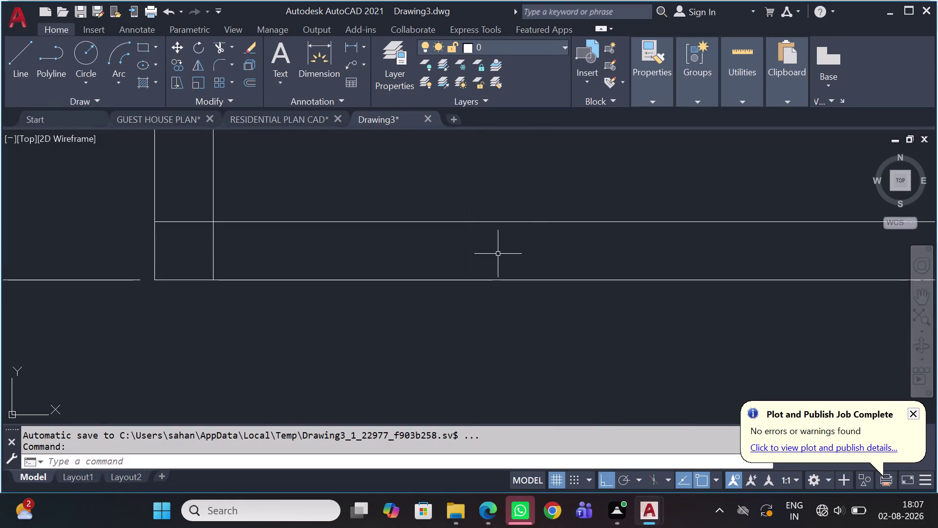
Pan to the door frame corner and try a fillet on the vertical frame line, then cancel it.
scroll(down, 3)
middle_drag(497, 195, 374, 203)
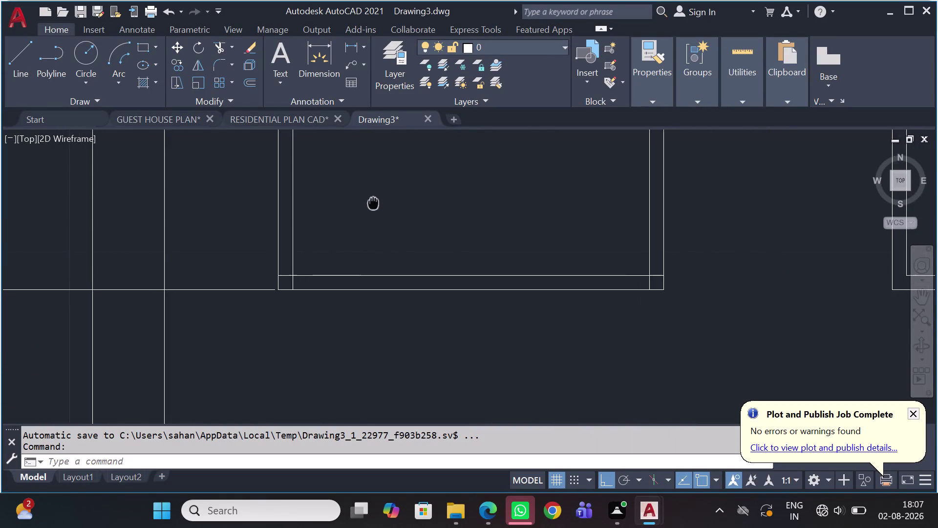
middle_drag(375, 203, 363, 202)
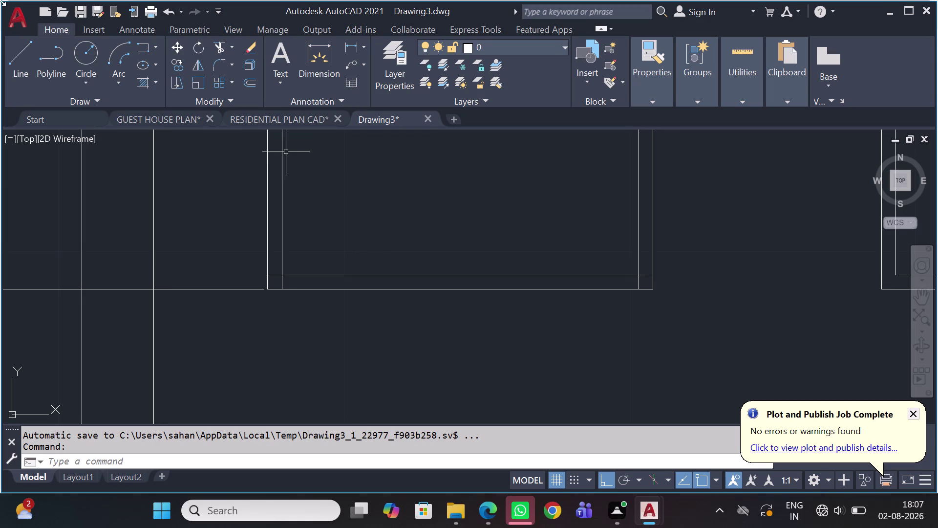
scroll(down, 3)
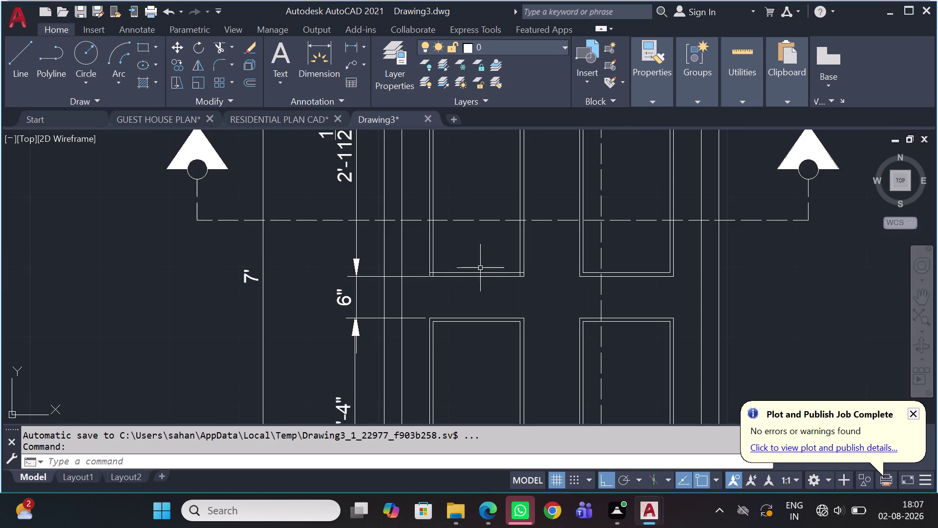
scroll(down, 3)
scroll(up, 3)
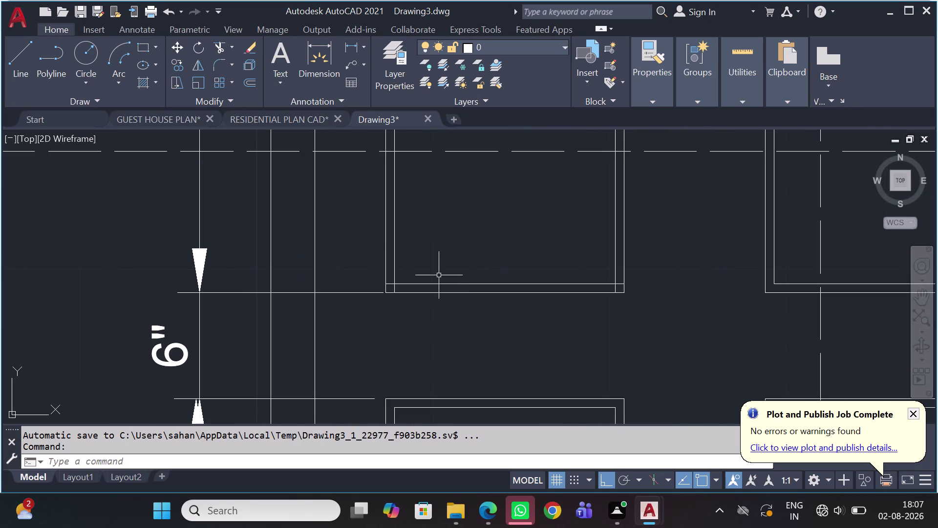
scroll(up, 3)
key(f)
key(space)
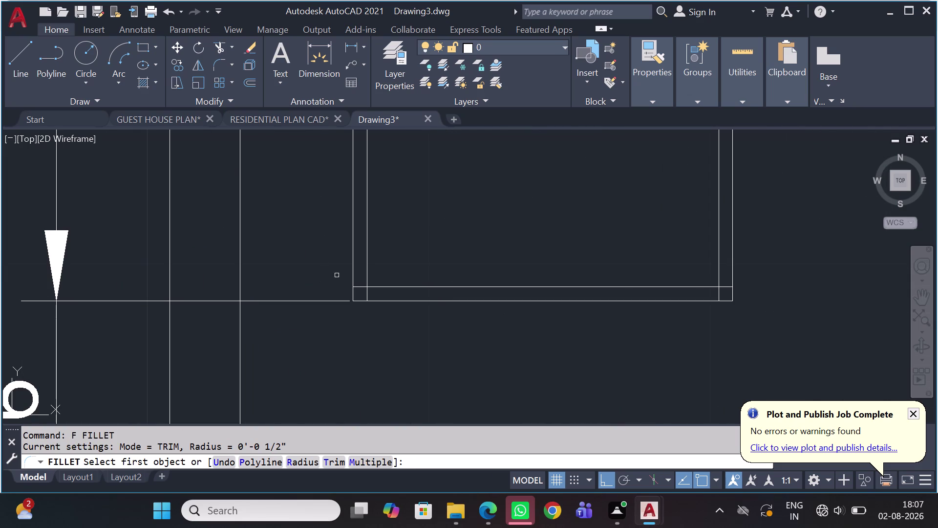
scroll(up, 3)
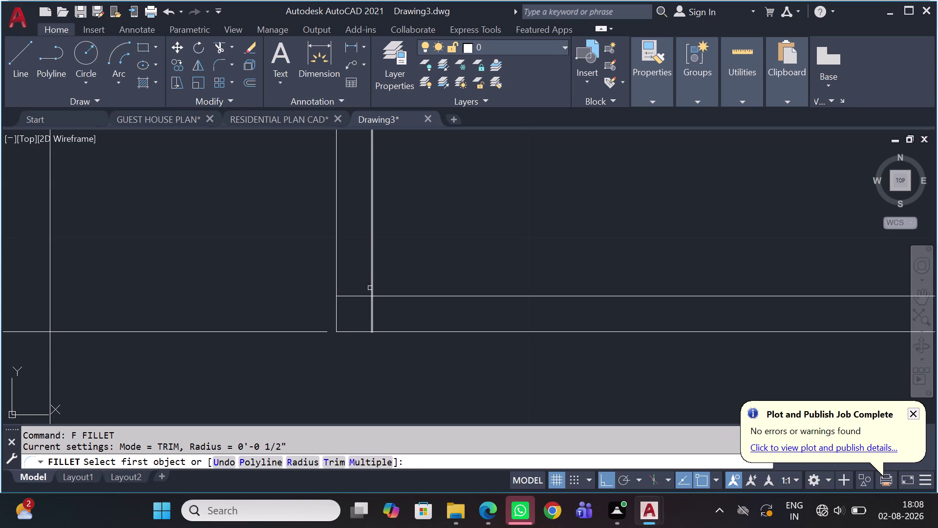
drag(370, 288, 365, 288)
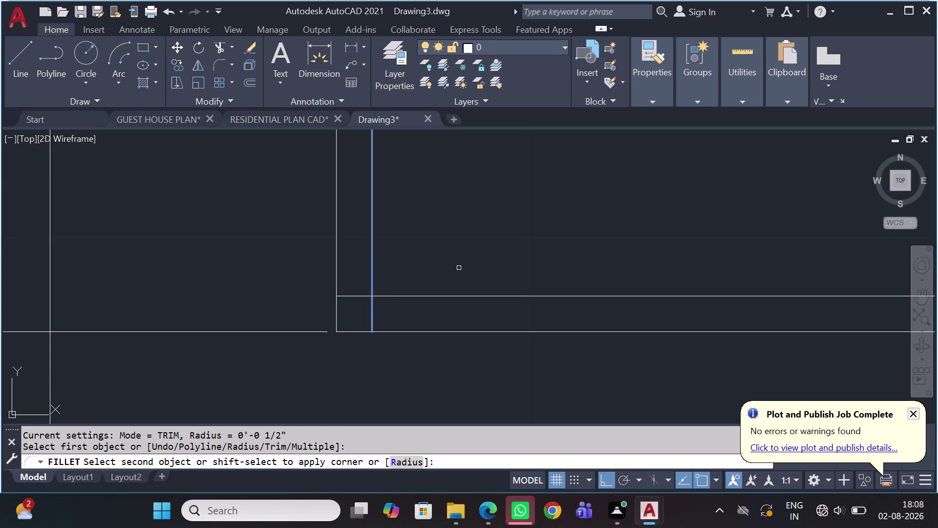
key(Escape)
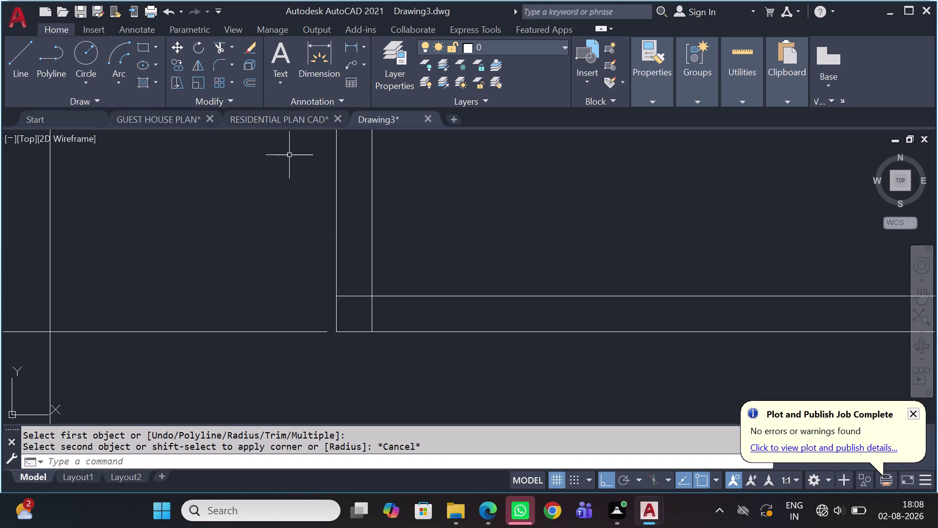
Fillet the vertical and horizontal frame lines with radius 0 into a sharp corner.
text(F)
key(space)
key(r)
key(space)
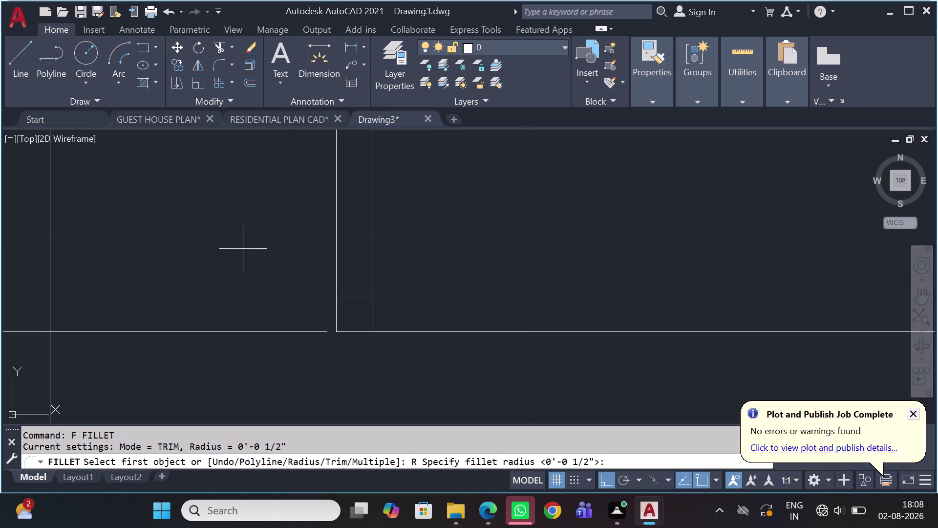
key(0)
key(space)
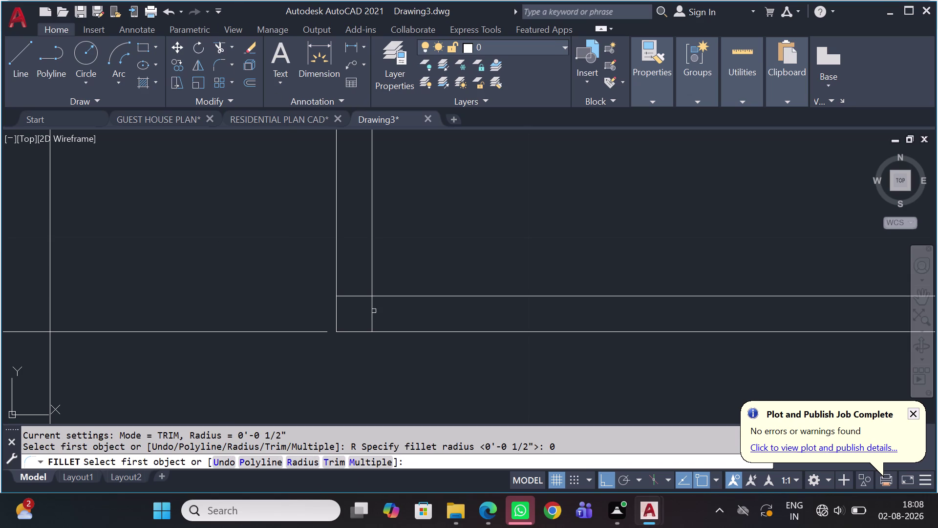
click(393, 297)
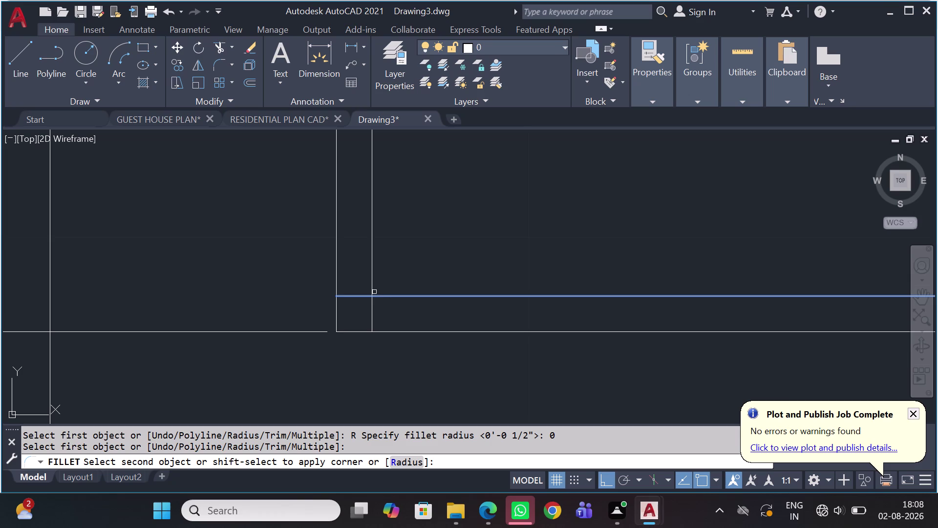
click(371, 251)
scroll(down, 3)
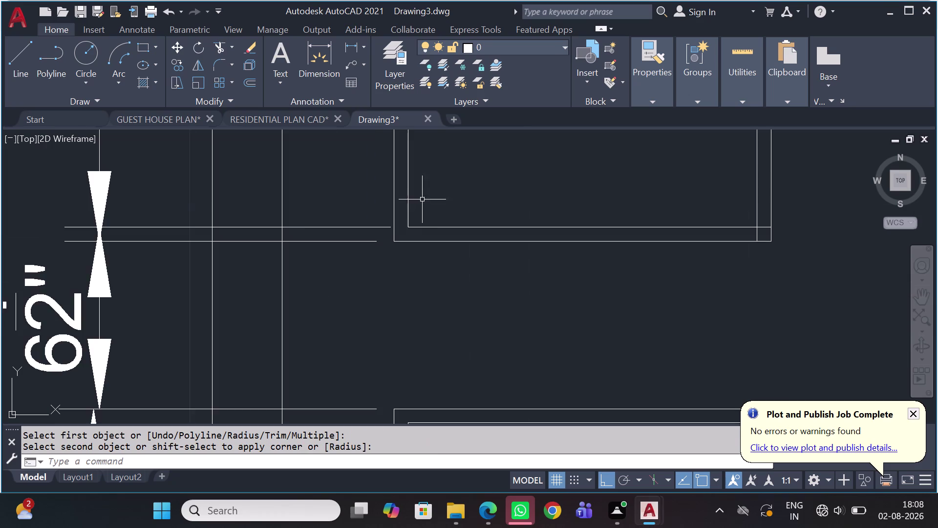
Window-select the 6½" dimension beside the door's middle rail and delete it.
scroll(down, 3)
scroll(down, 3)
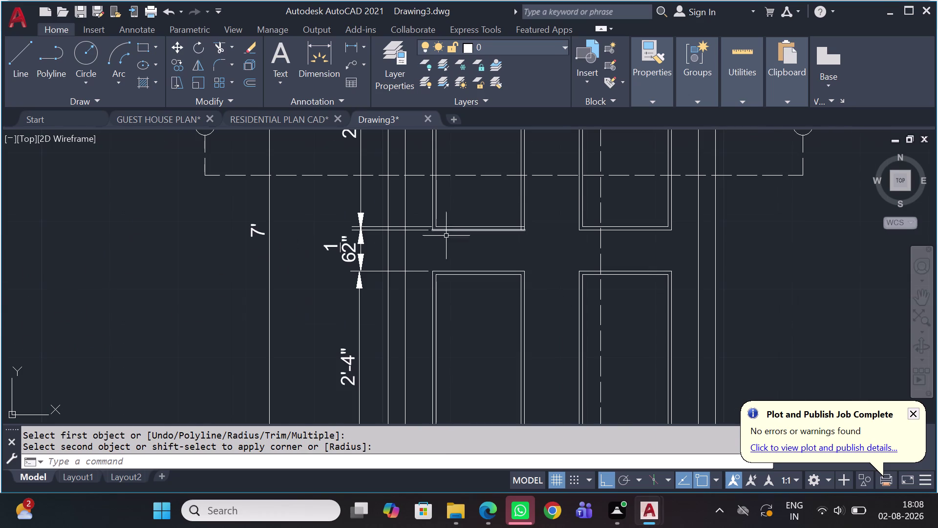
middle_drag(428, 248, 358, 246)
scroll(down, 3)
scroll(up, 3)
click(355, 231)
click(331, 250)
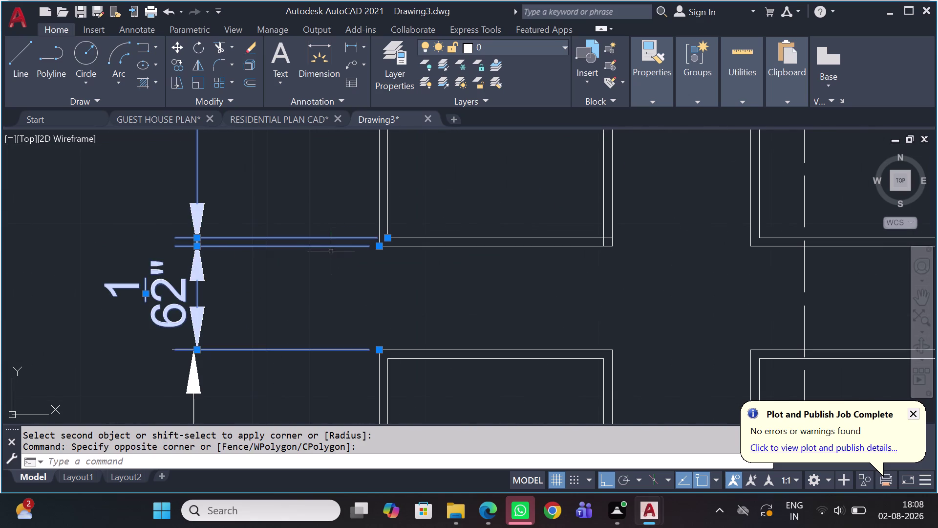
scroll(up, 3)
scroll(up, 3)
scroll(down, 3)
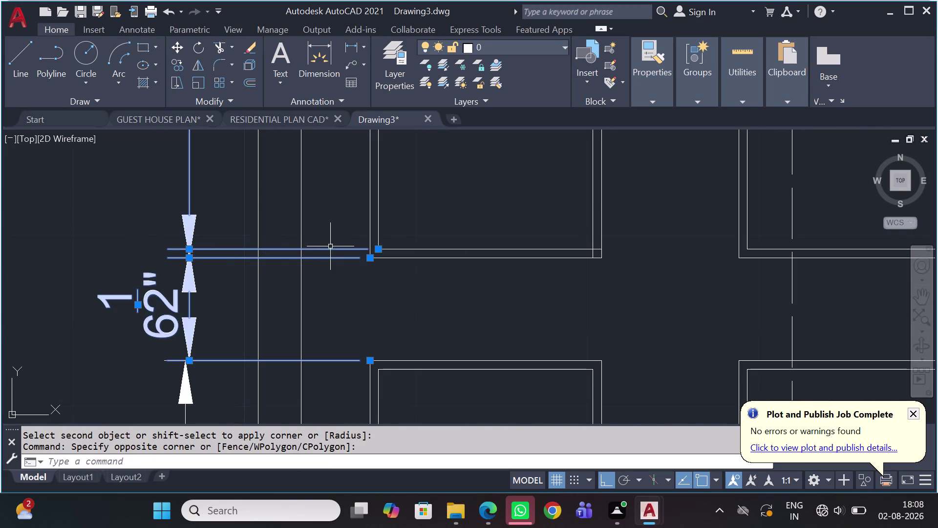
scroll(down, 3)
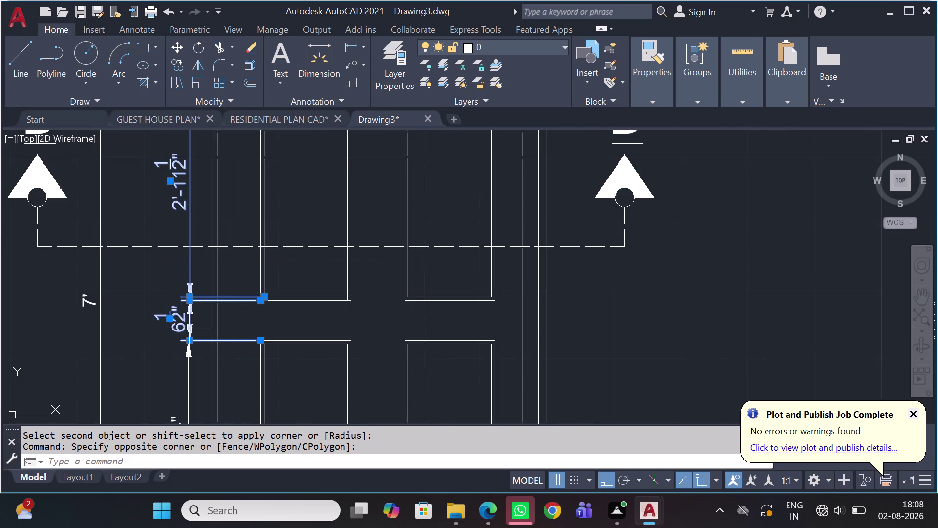
scroll(up, 3)
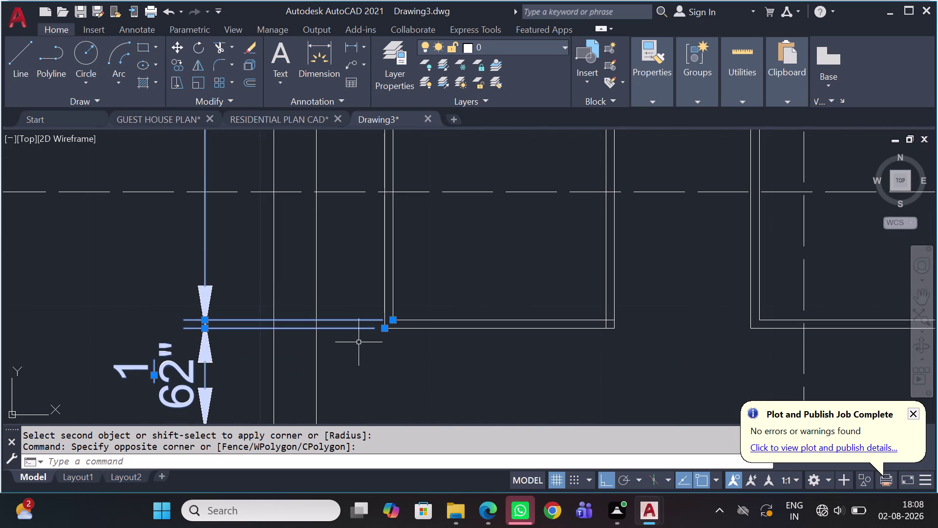
key(Delete)
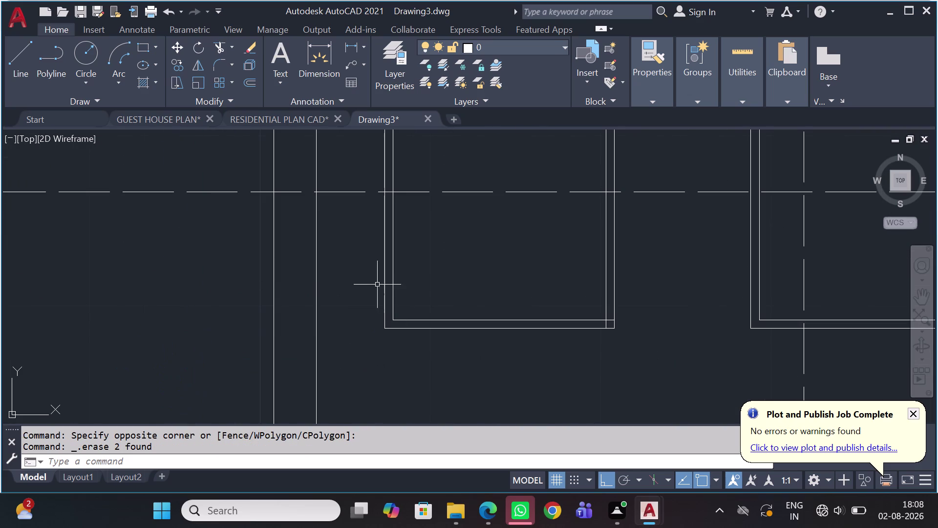
scroll(down, 3)
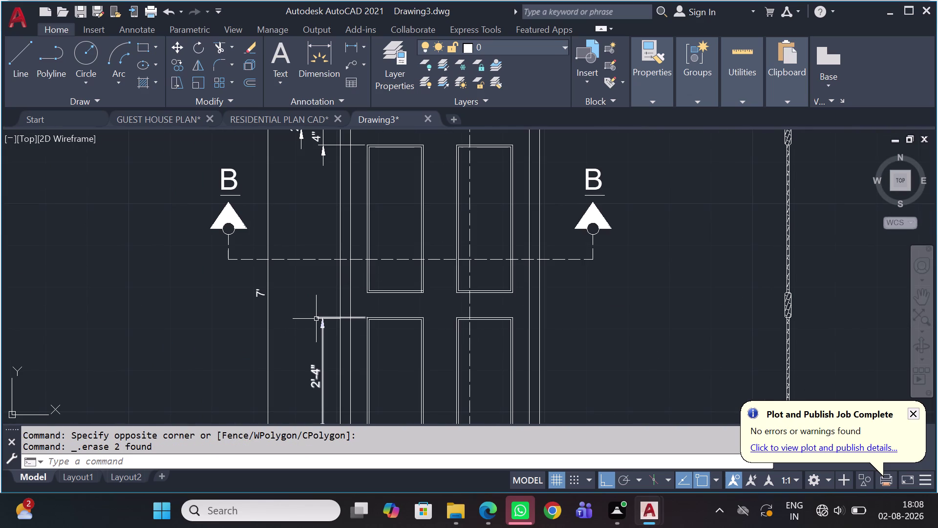
Start a DLI linear dimension on the inner frame, then cancel it.
key(d)
key(l)
key(i)
key(space)
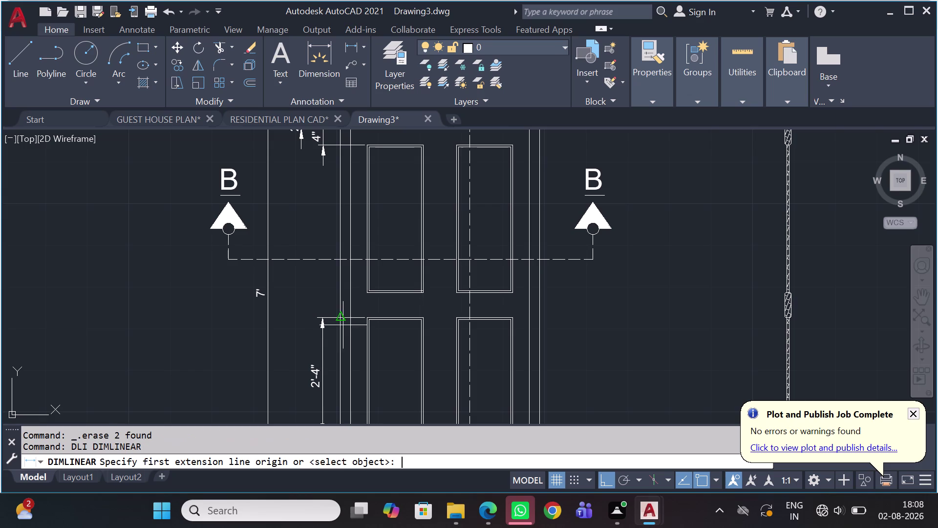
scroll(down, 3)
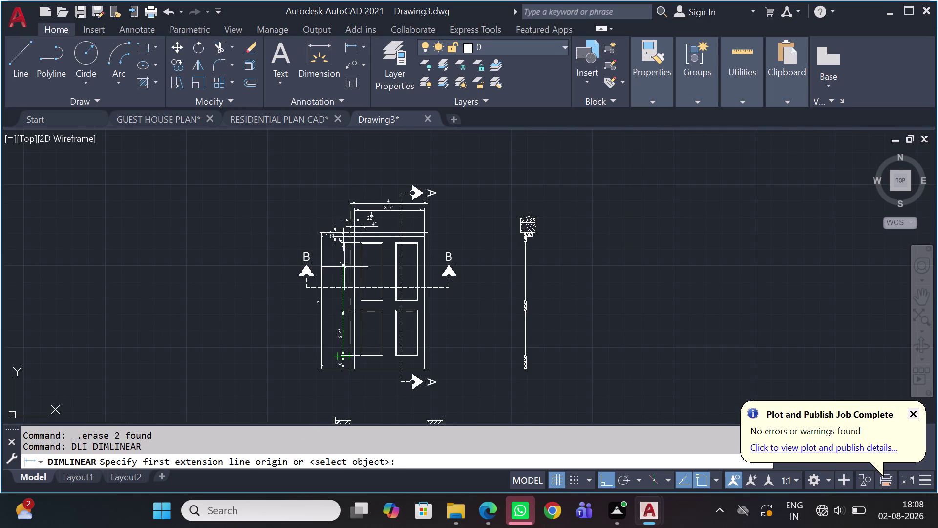
scroll(up, 3)
middle_drag(366, 271, 326, 391)
scroll(down, 3)
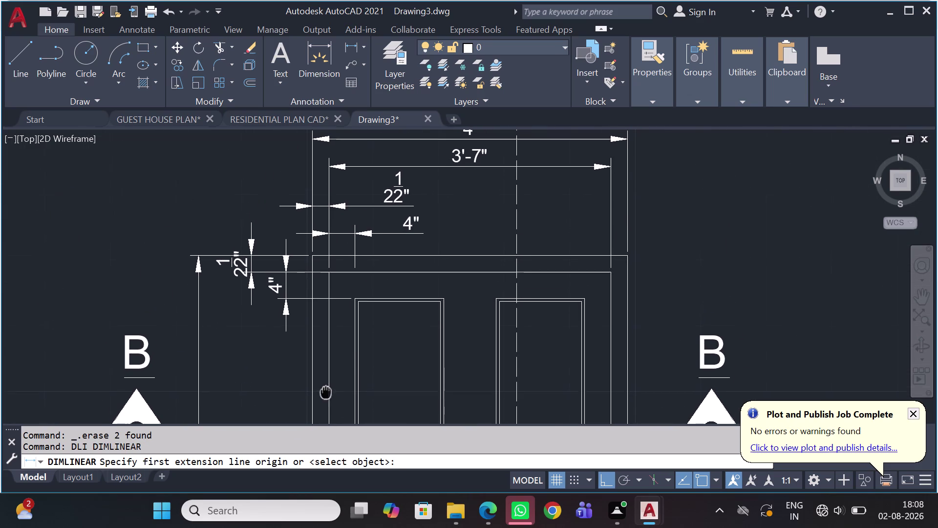
middle_drag(326, 391, 326, 392)
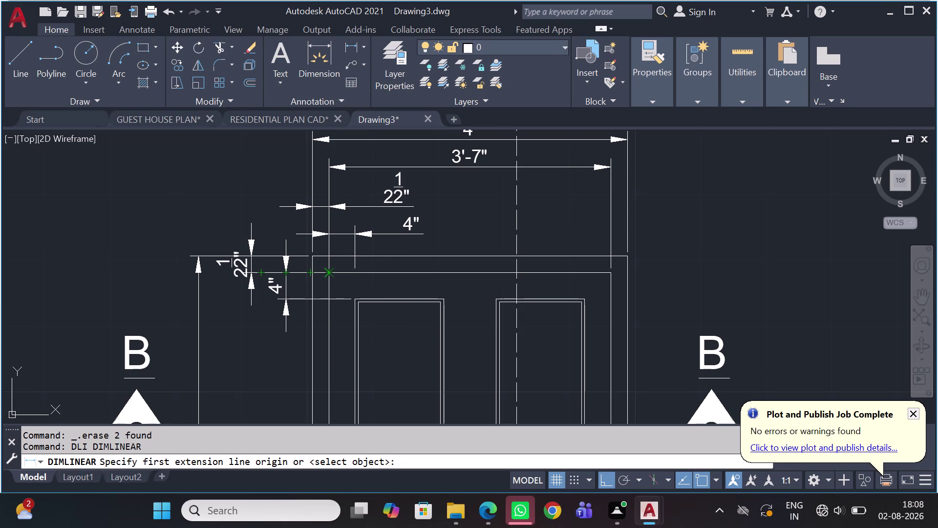
click(327, 276)
scroll(down, 3)
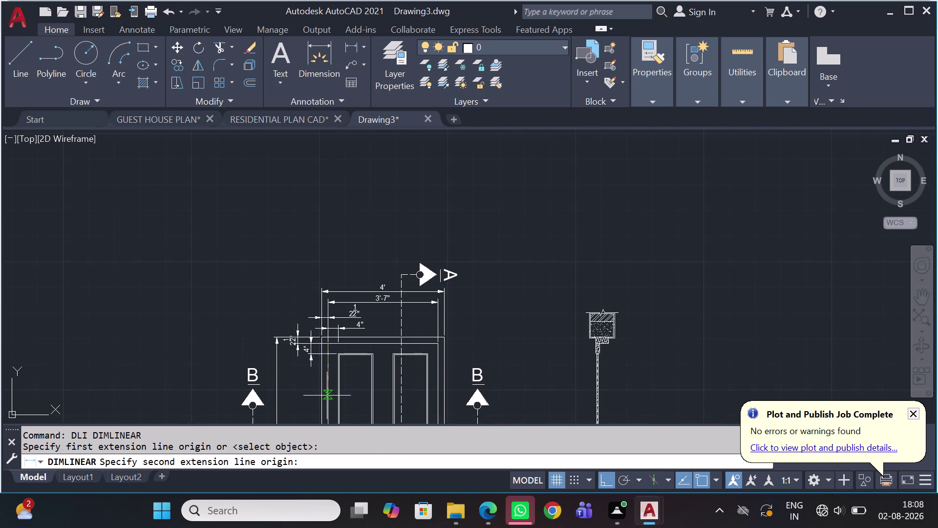
scroll(down, 3)
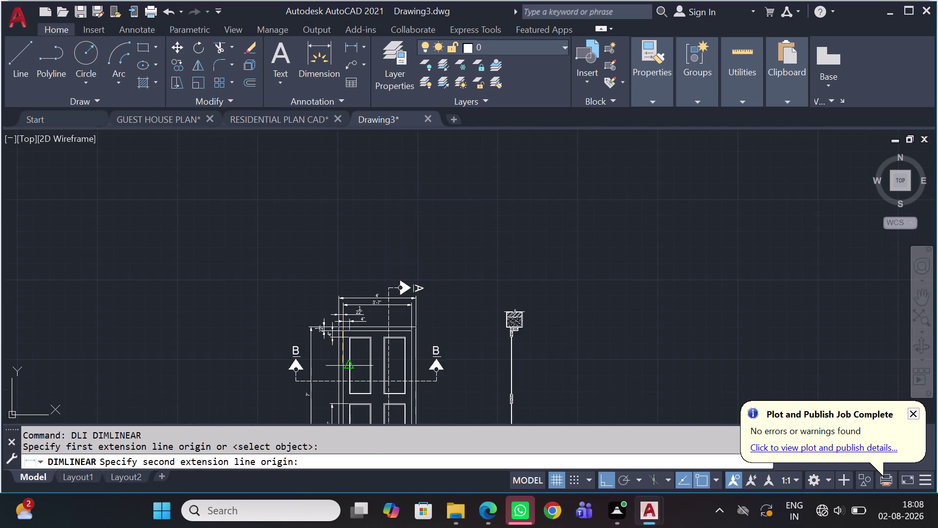
scroll(up, 3)
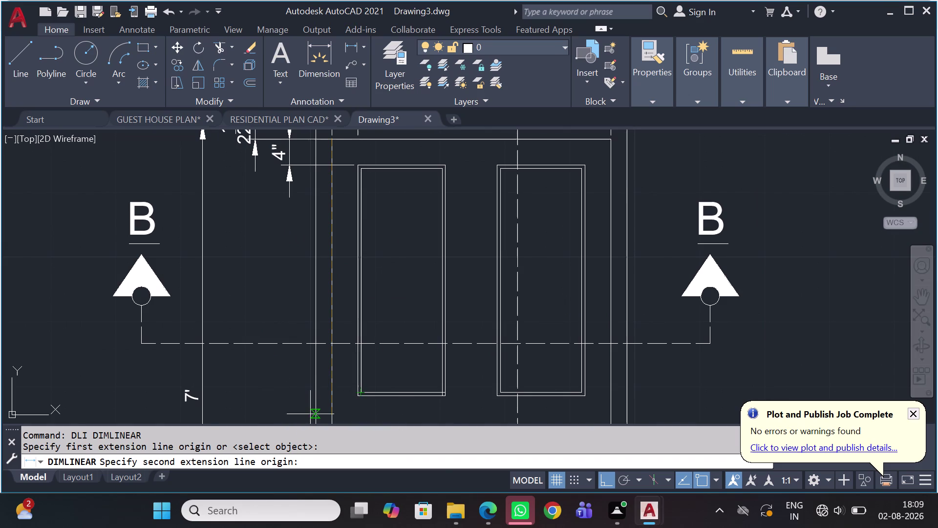
key(Escape)
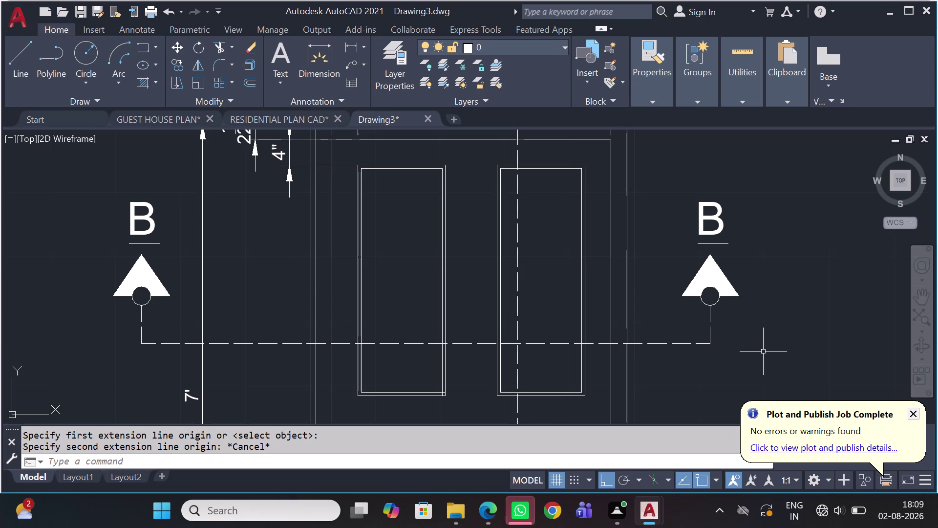
Dimension the upper panel's height as 2'-11", placed left of the door.
scroll(down, 3)
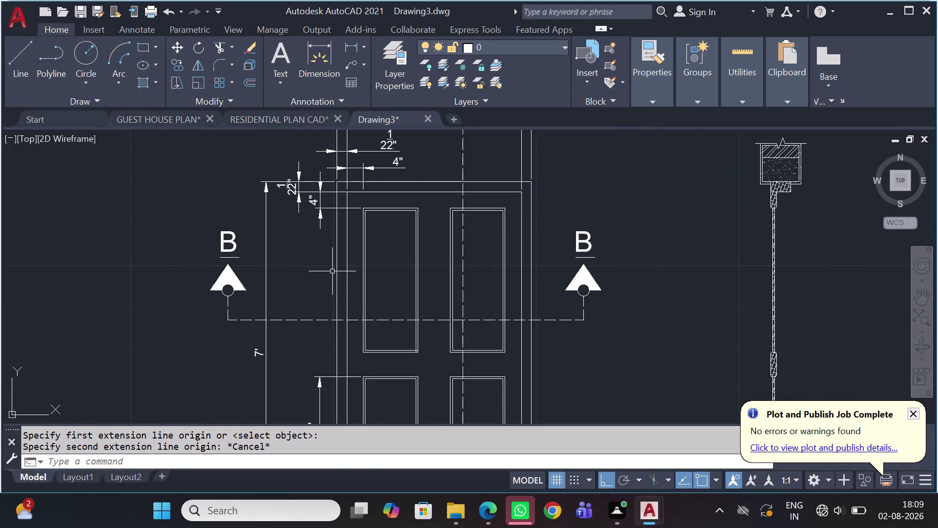
key(space)
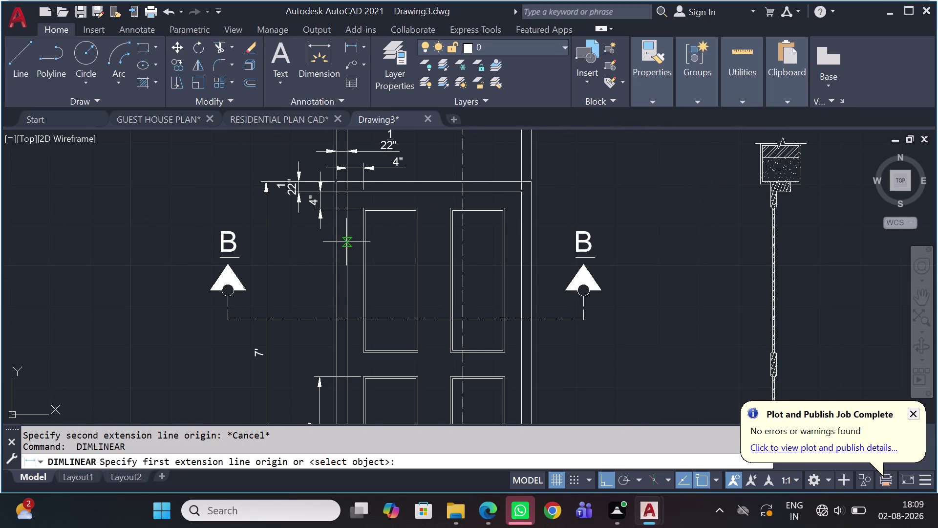
scroll(up, 3)
scroll(down, 3)
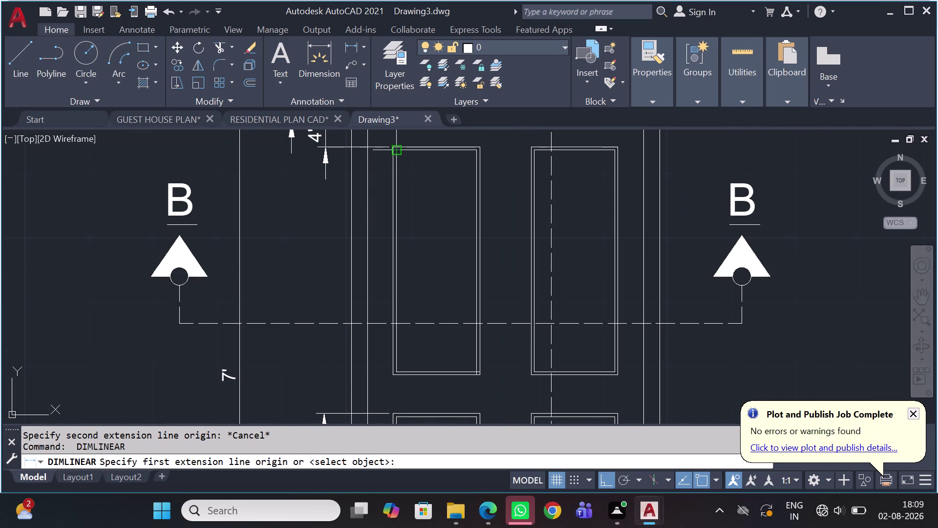
scroll(up, 3)
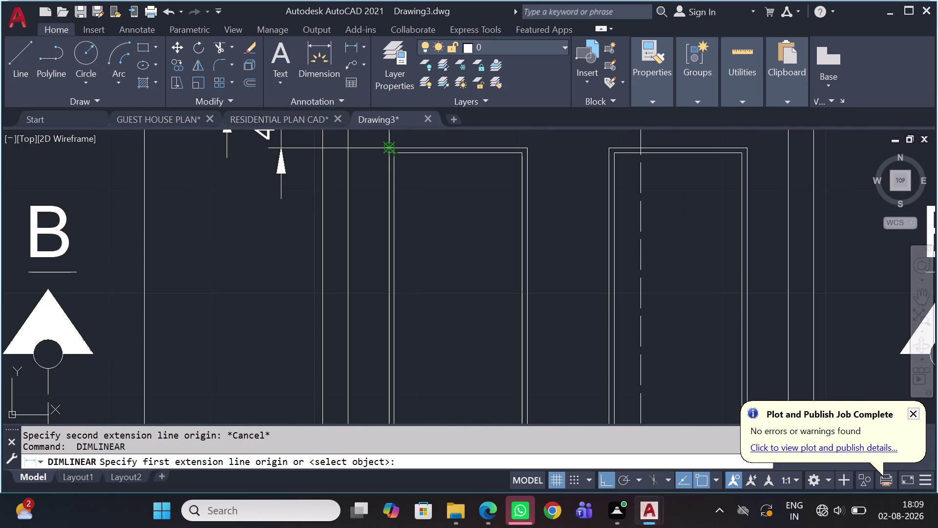
click(392, 150)
scroll(down, 3)
scroll(up, 3)
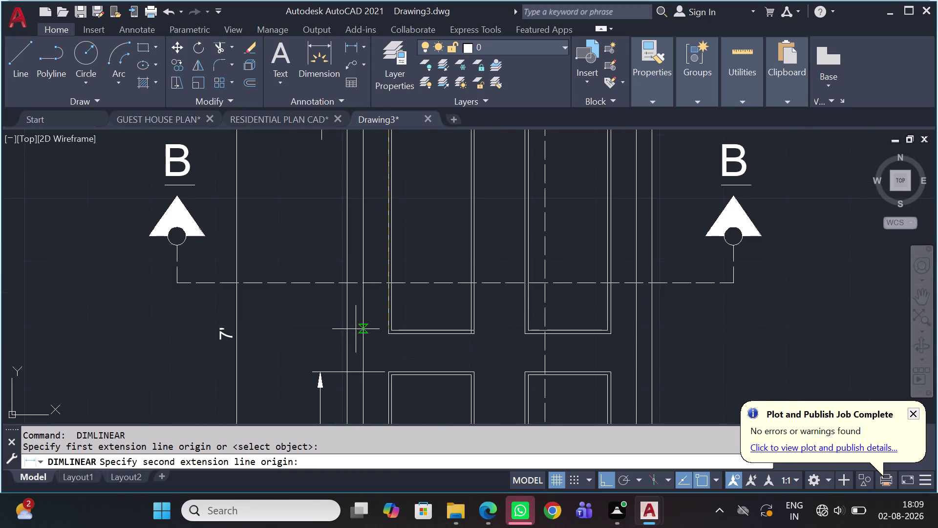
scroll(up, 3)
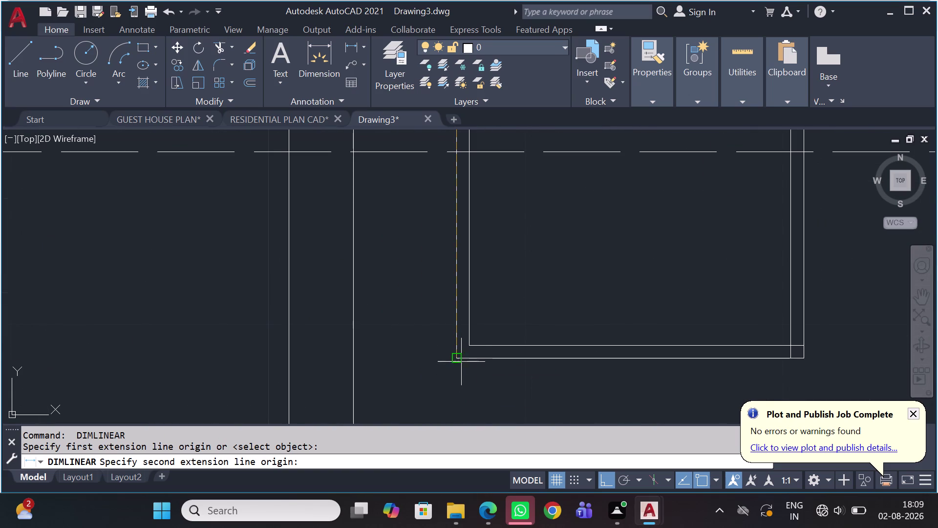
click(462, 358)
scroll(down, 3)
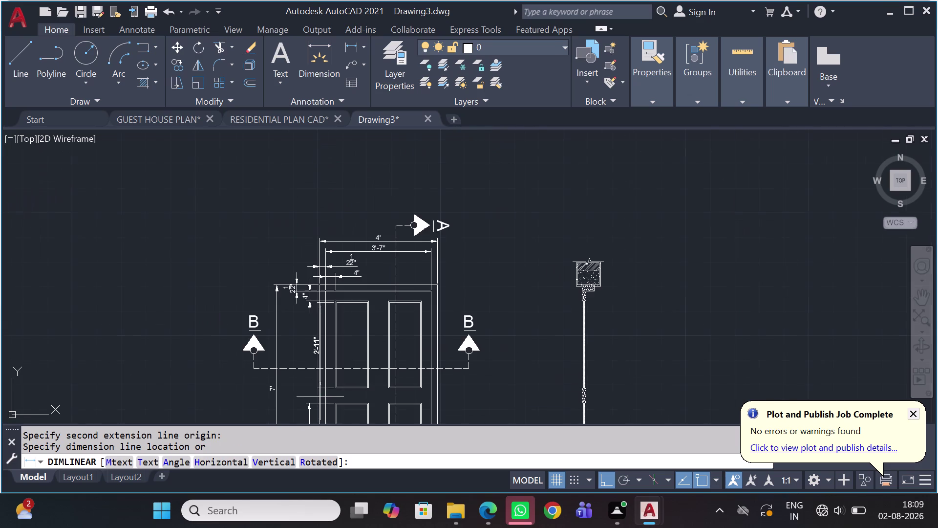
scroll(up, 3)
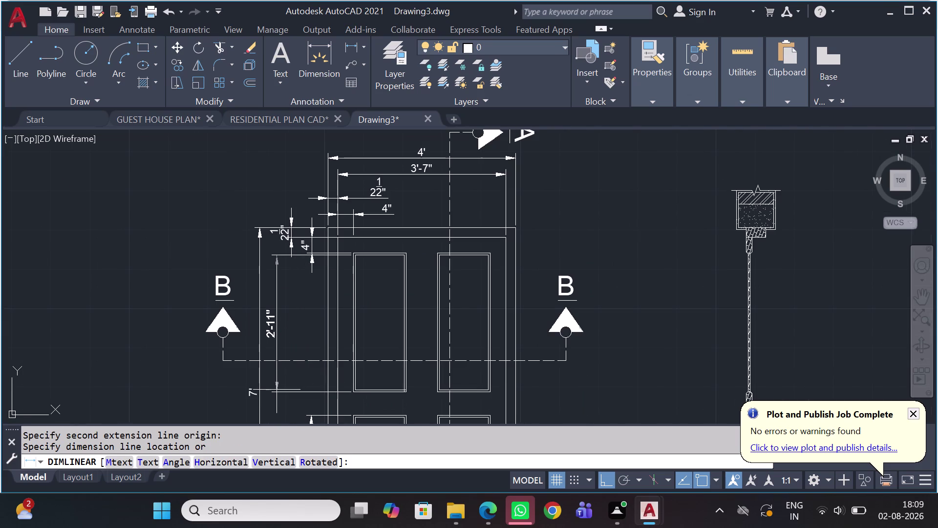
click(276, 390)
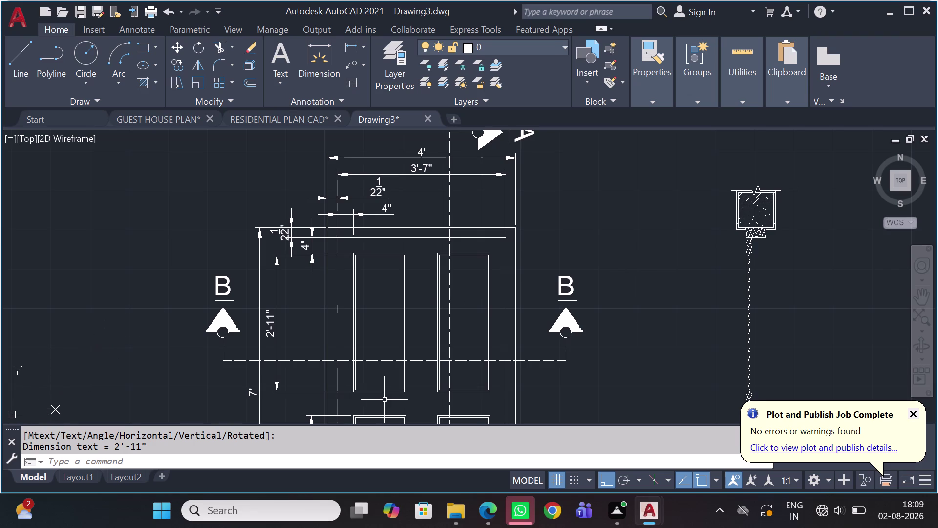
key(space)
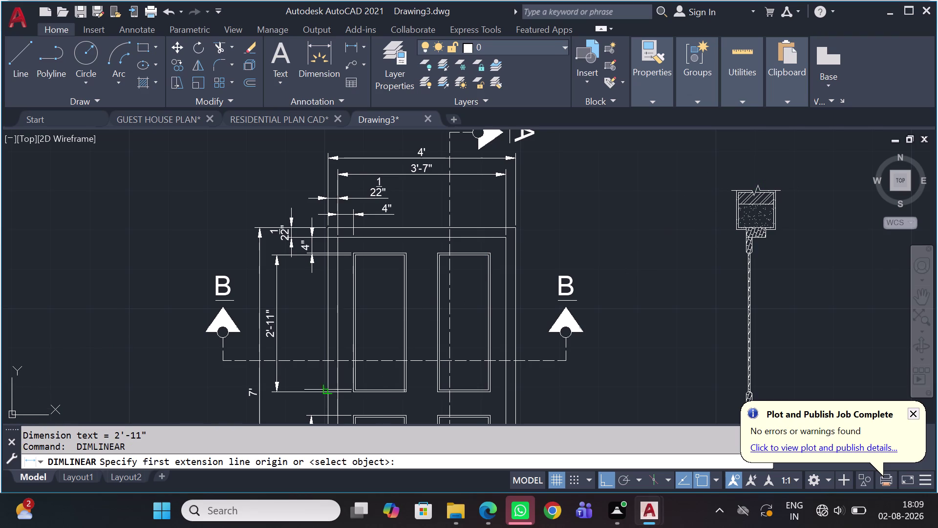
Dimension the 6" gap between the panels, in line with the 2'-11" dimension.
scroll(up, 3)
scroll(down, 3)
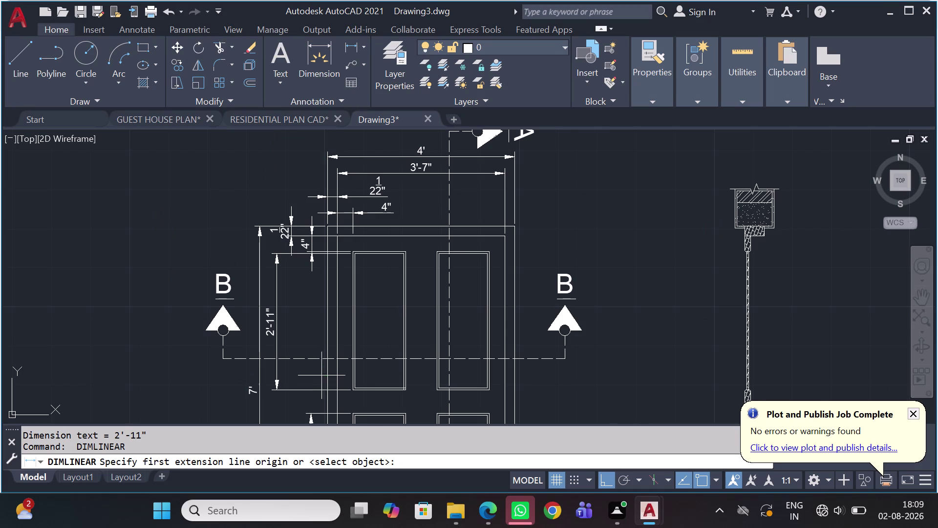
middle_drag(319, 369, 325, 250)
scroll(up, 3)
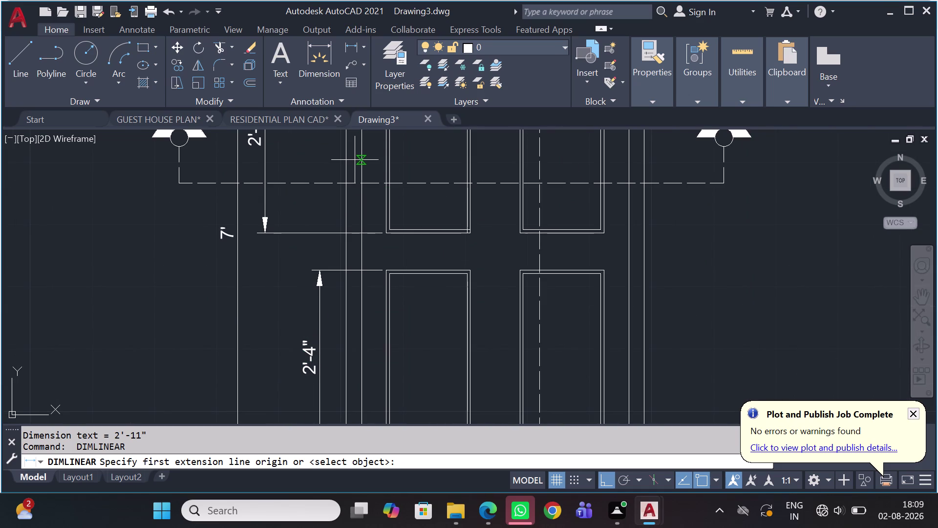
scroll(up, 3)
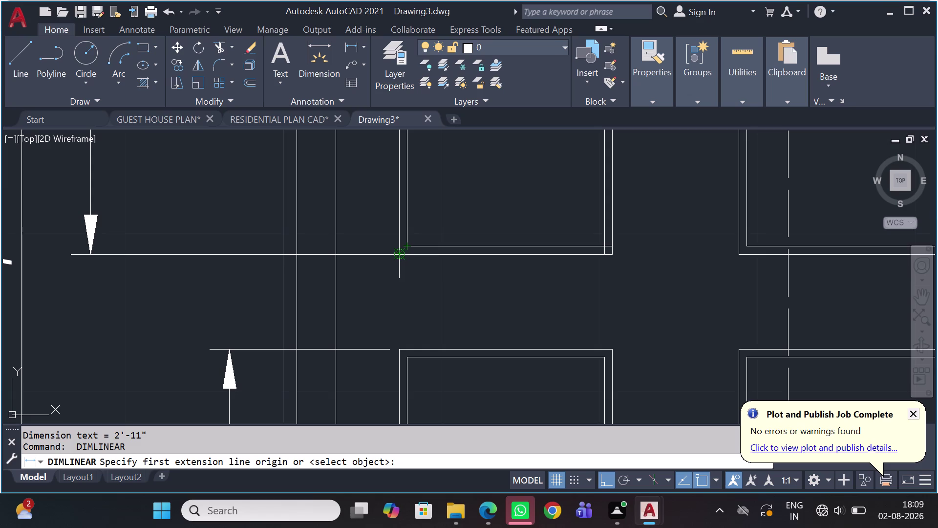
click(396, 252)
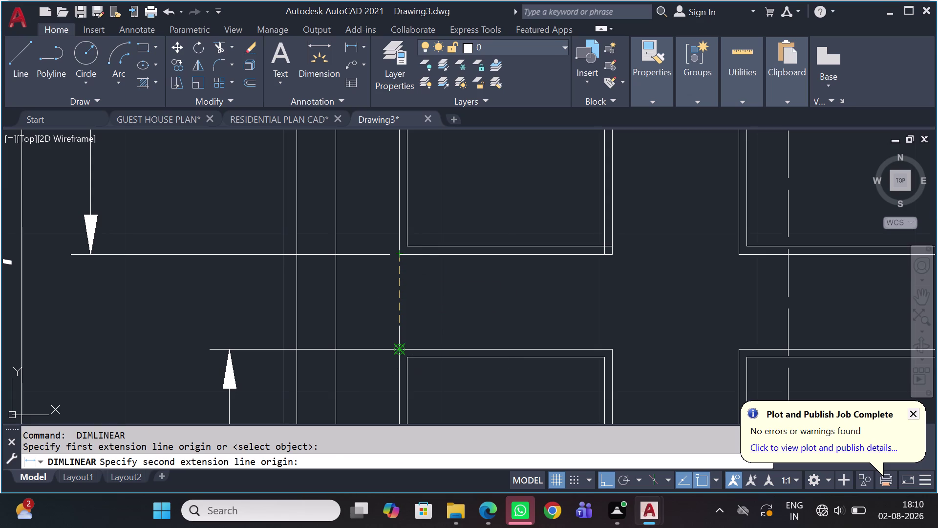
click(398, 346)
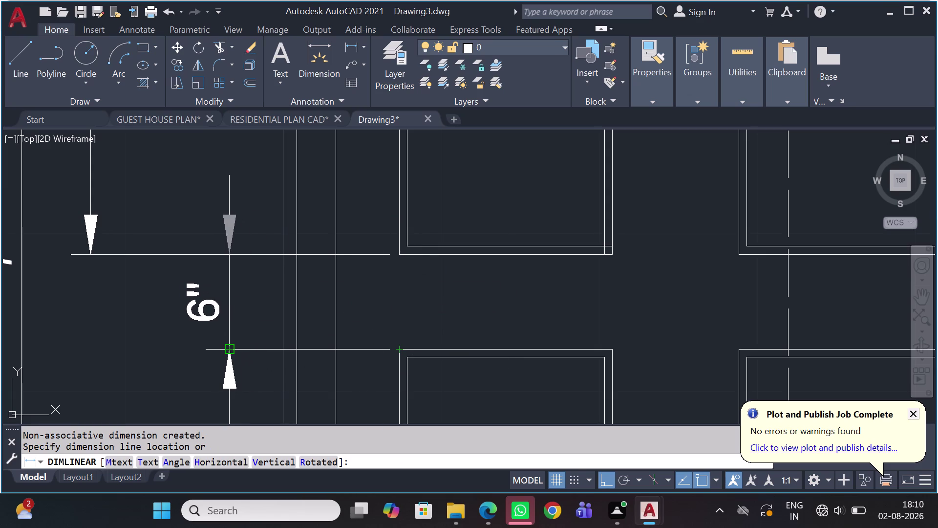
click(229, 352)
Select the 2'-11" dimension for editing.
scroll(down, 3)
scroll(up, 3)
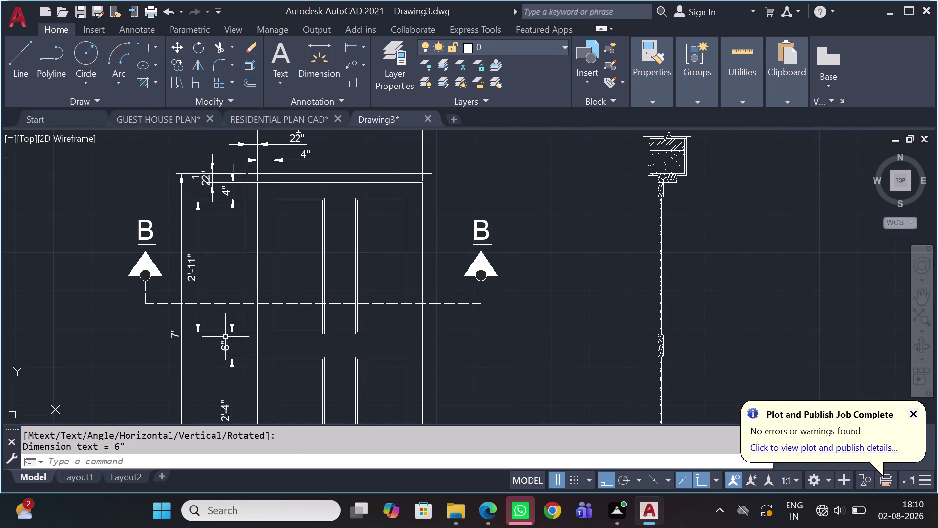
scroll(up, 3)
drag(203, 310, 203, 321)
click(187, 324)
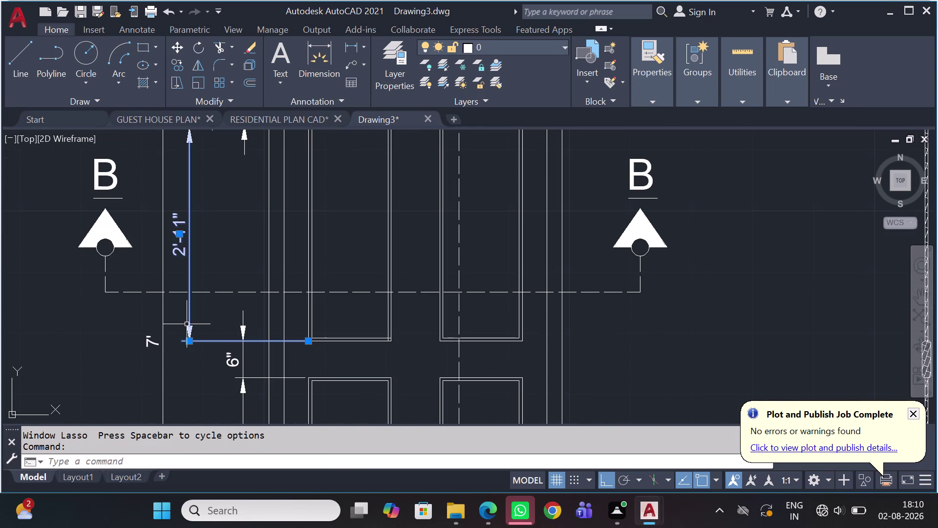
Stretch the 2'-11" dimension's end grip onto the 4" dimension line, then deselect.
click(190, 343)
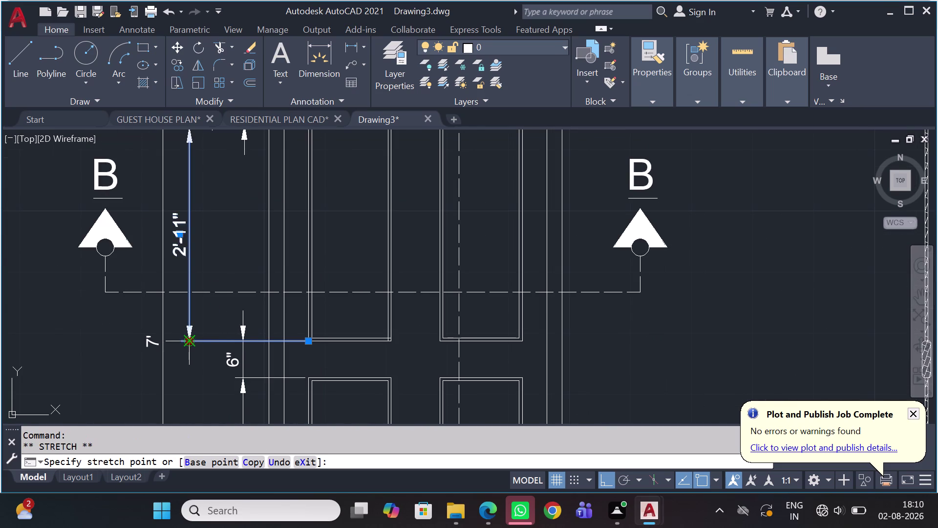
click(242, 339)
scroll(down, 3)
scroll(up, 3)
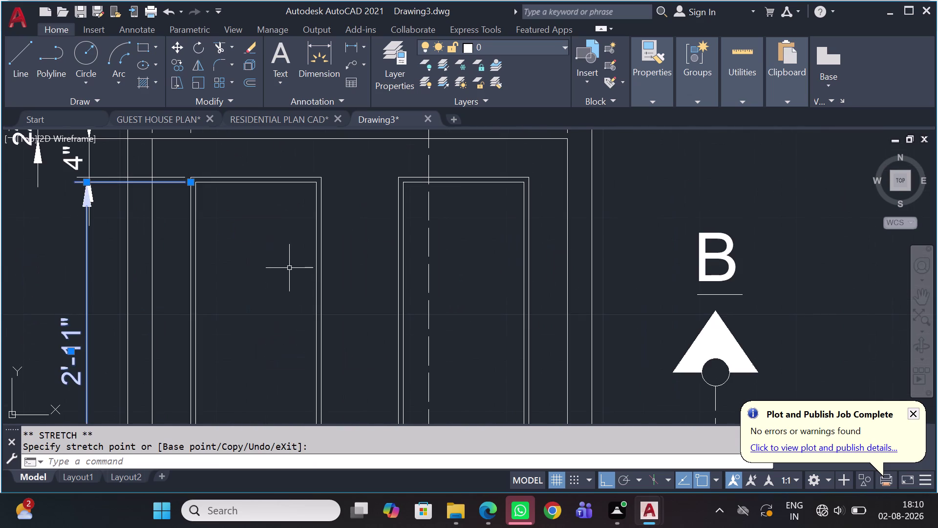
middle_drag(280, 257, 347, 373)
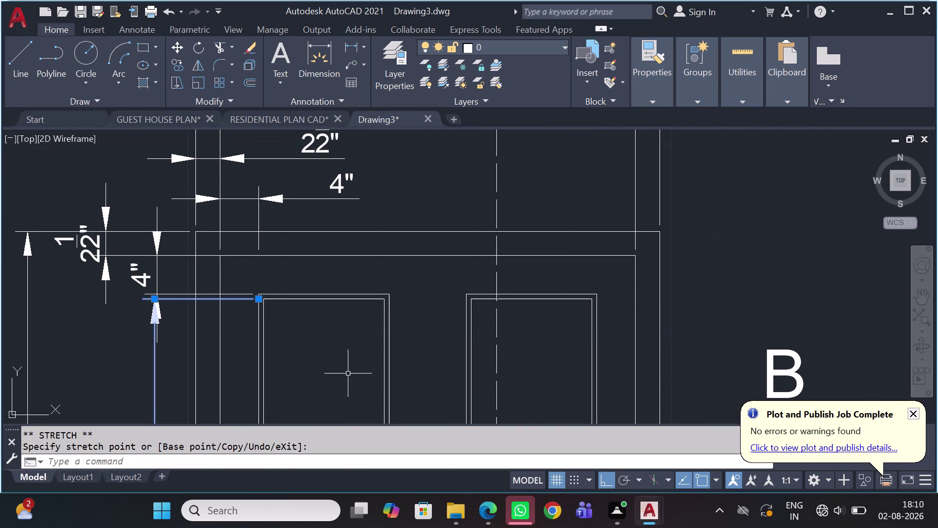
scroll(up, 3)
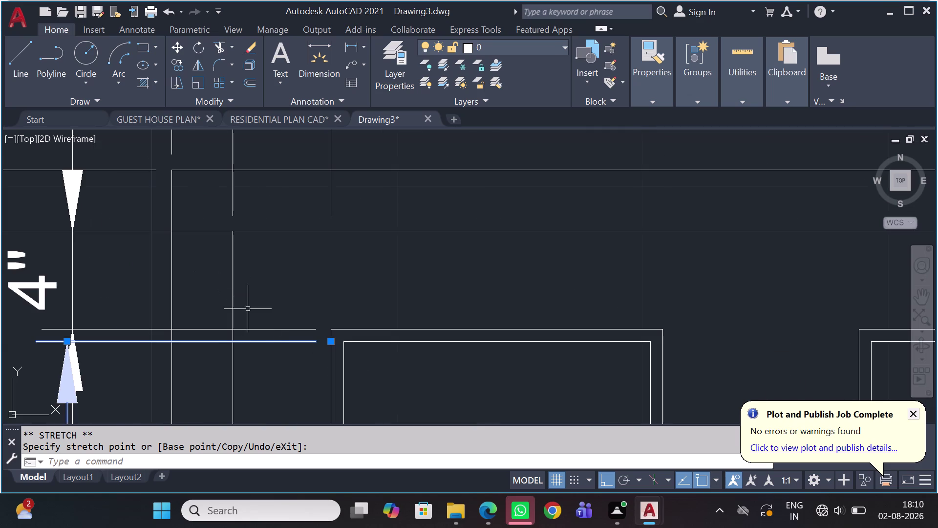
click(261, 325)
click(249, 349)
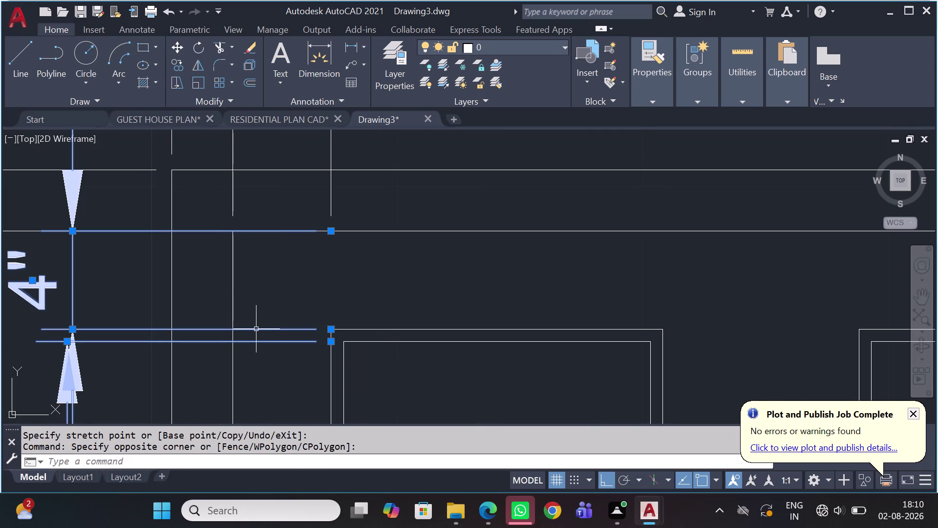
key(Escape)
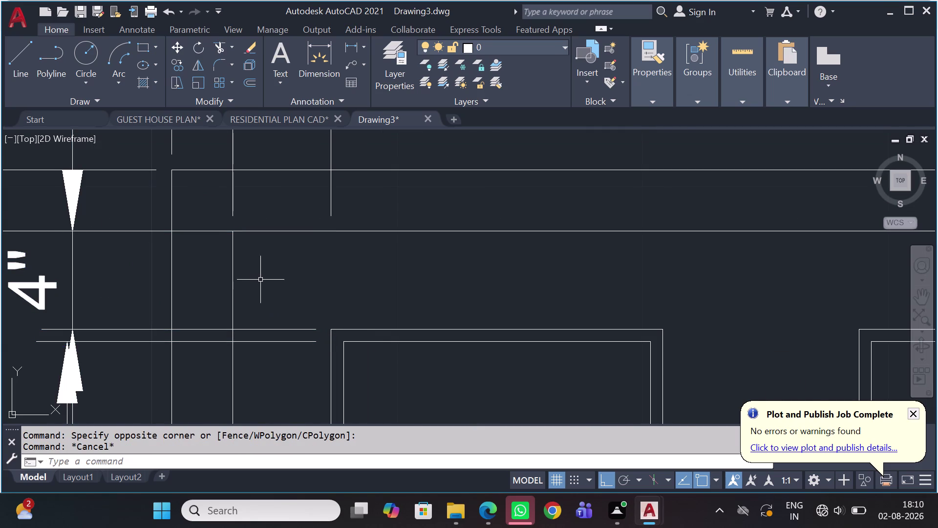
scroll(down, 3)
scroll(down, 3)
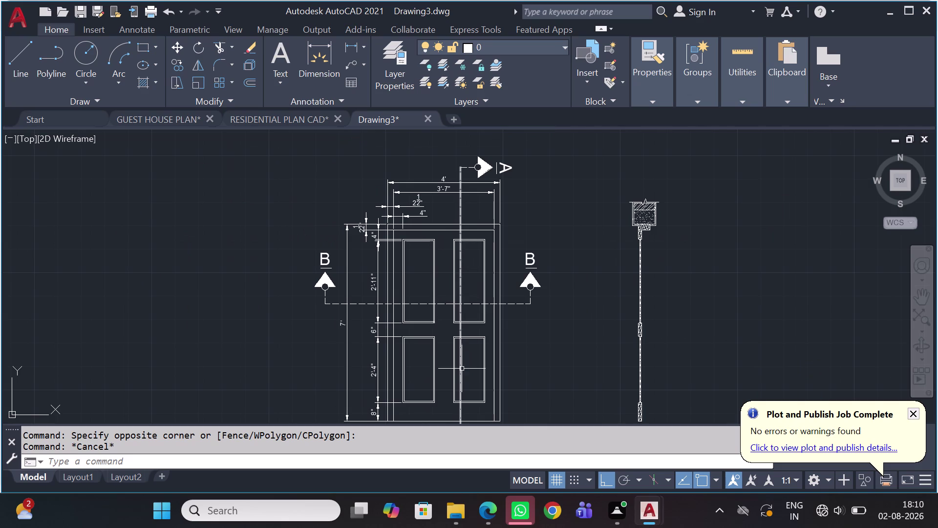
middle_drag(461, 370, 427, 301)
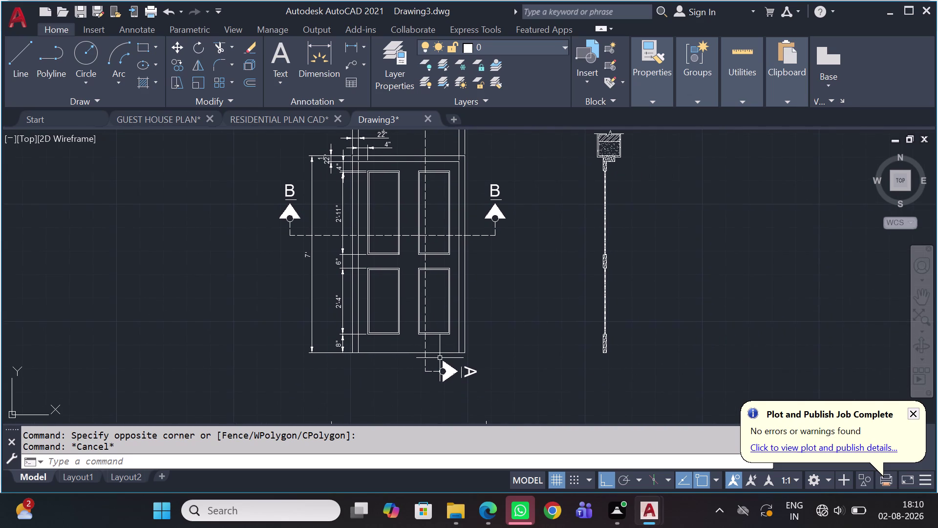
scroll(up, 3)
scroll(up, 3)
scroll(down, 3)
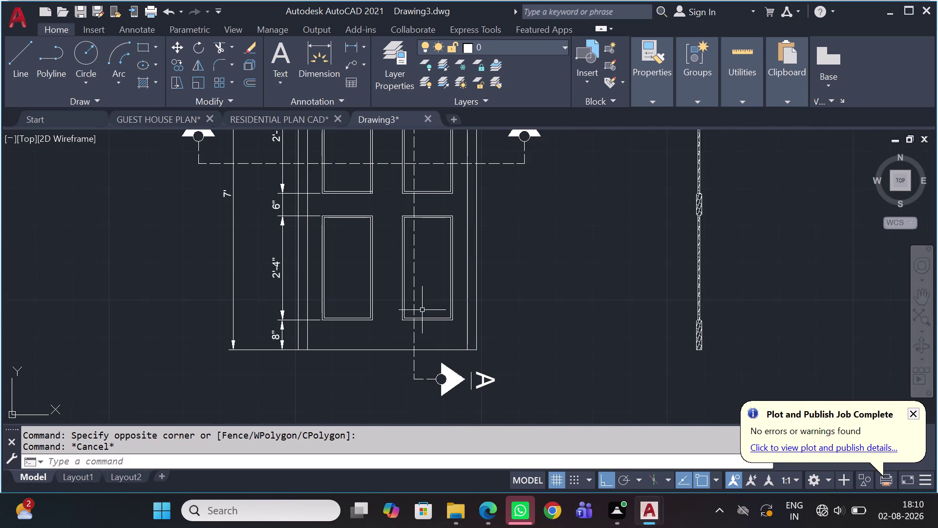
scroll(up, 3)
middle_drag(312, 336, 339, 275)
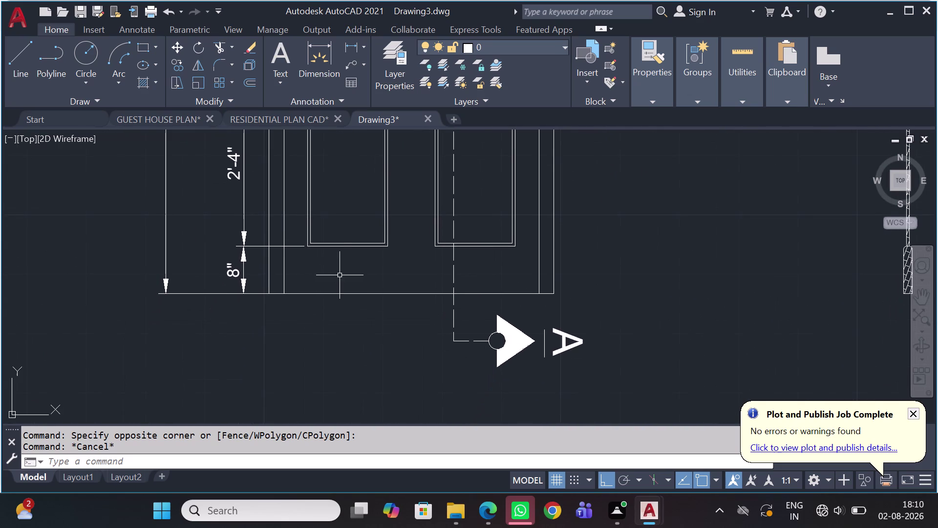
scroll(up, 3)
scroll(down, 3)
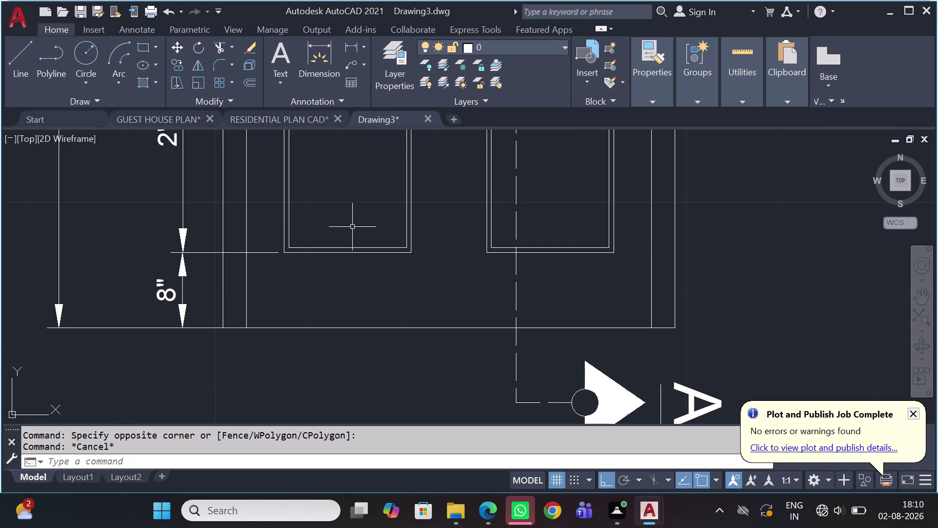
scroll(up, 3)
scroll(down, 3)
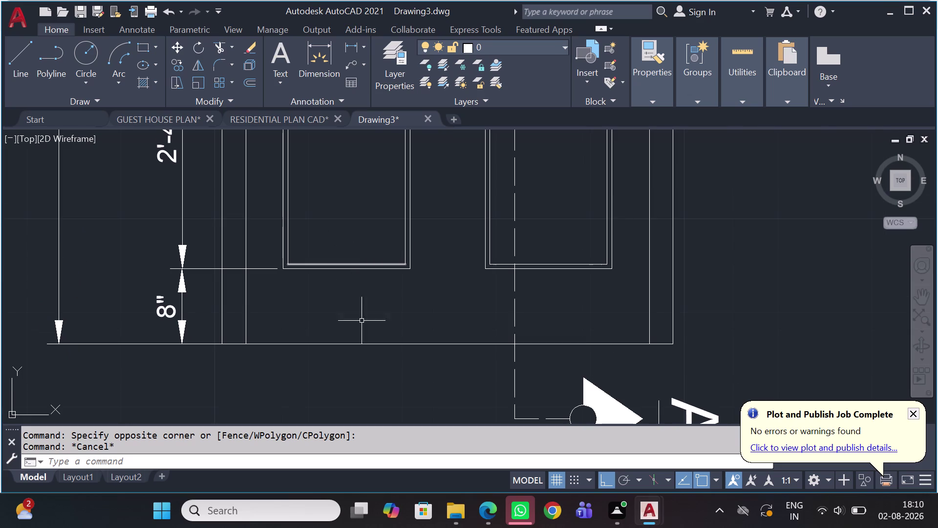
scroll(down, 3)
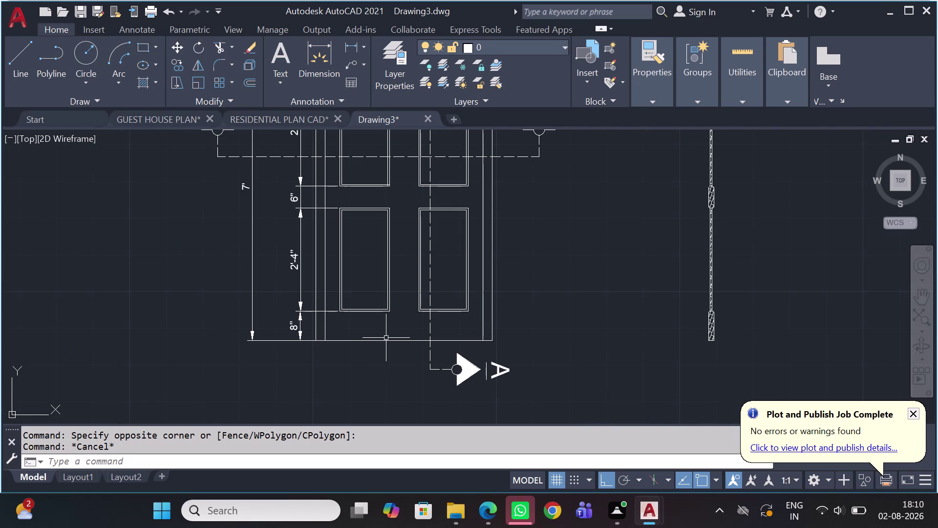
scroll(down, 3)
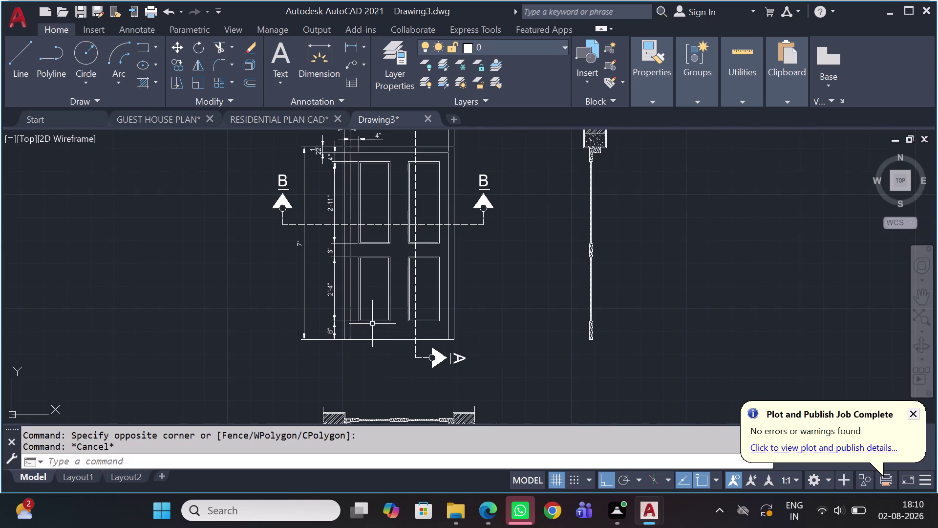
scroll(down, 3)
scroll(up, 3)
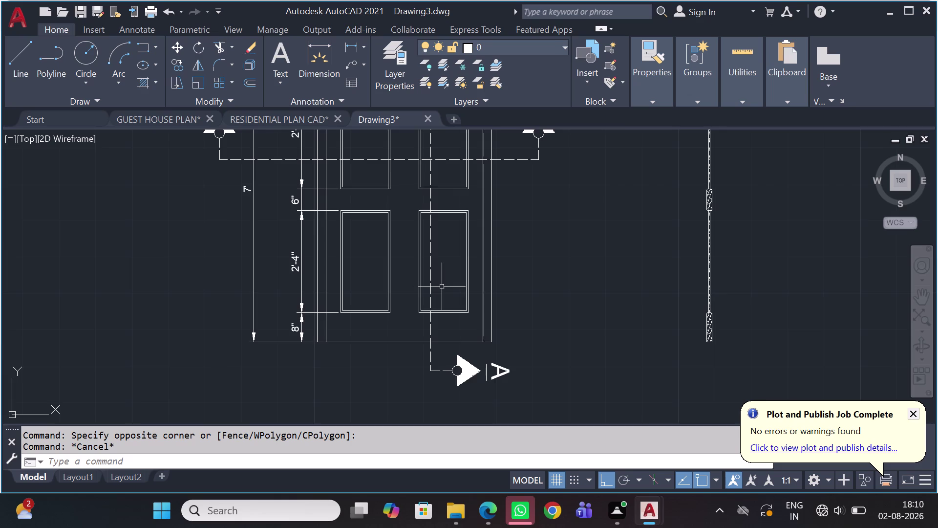
scroll(down, 3)
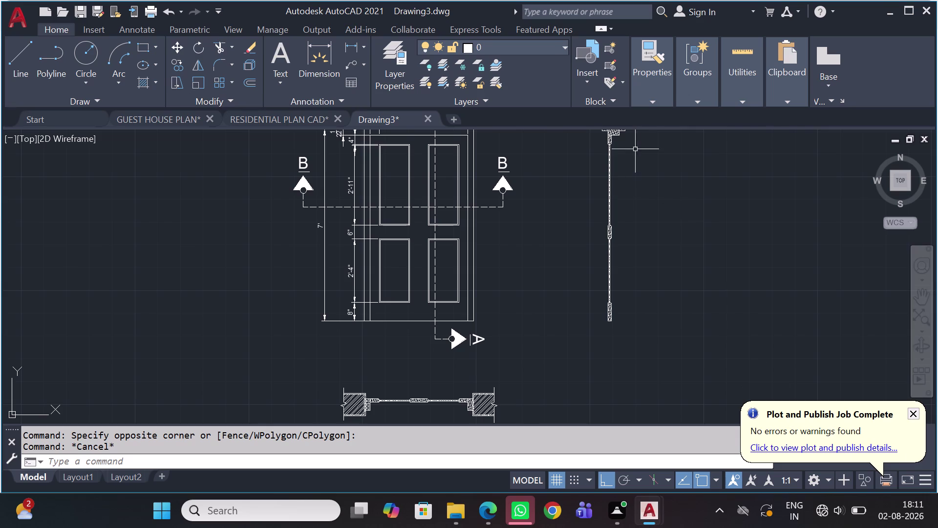
scroll(down, 3)
scroll(up, 3)
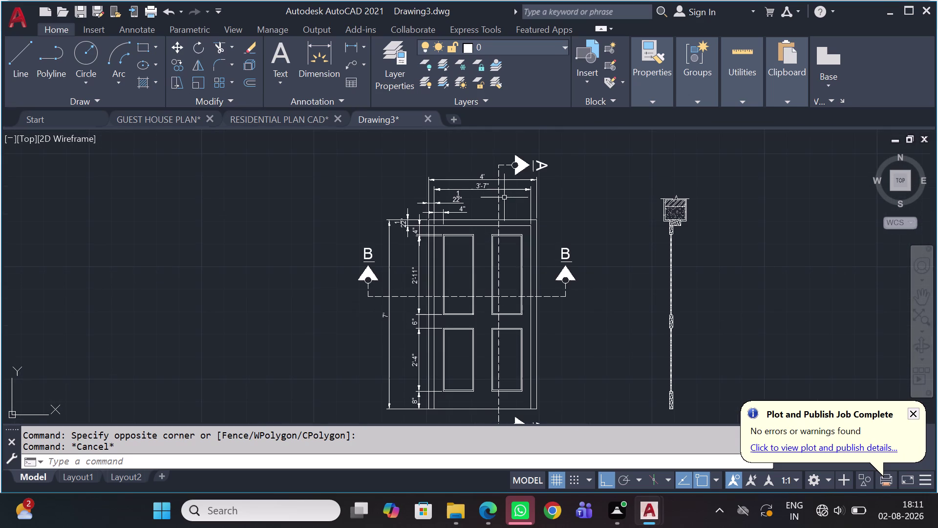
scroll(up, 3)
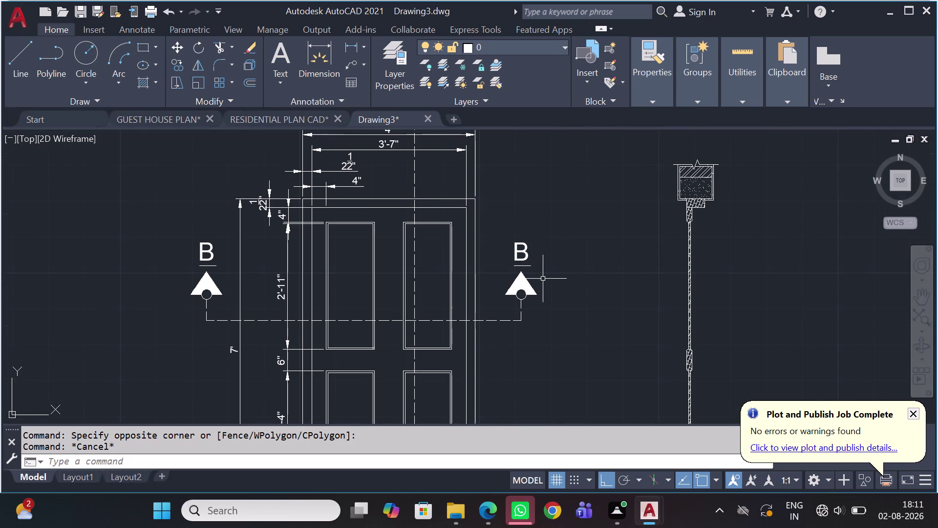
middle_drag(579, 288, 473, 280)
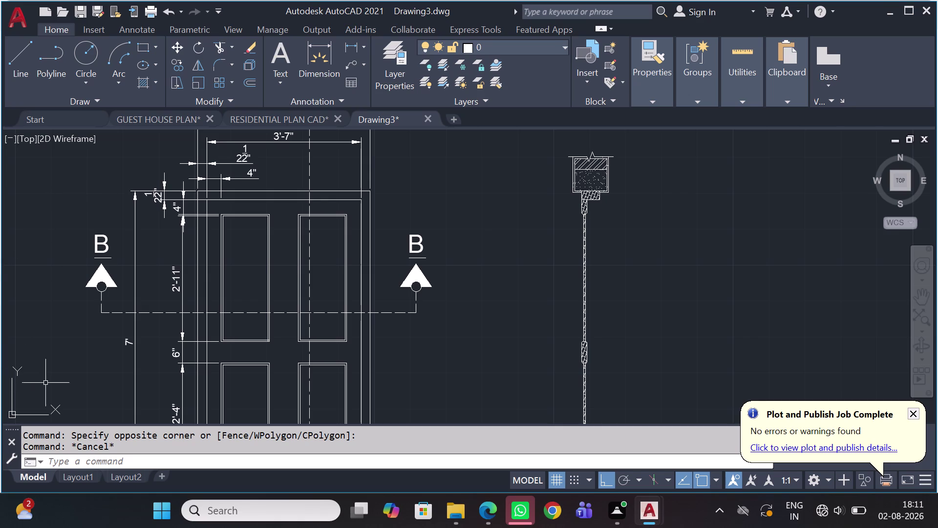
scroll(down, 3)
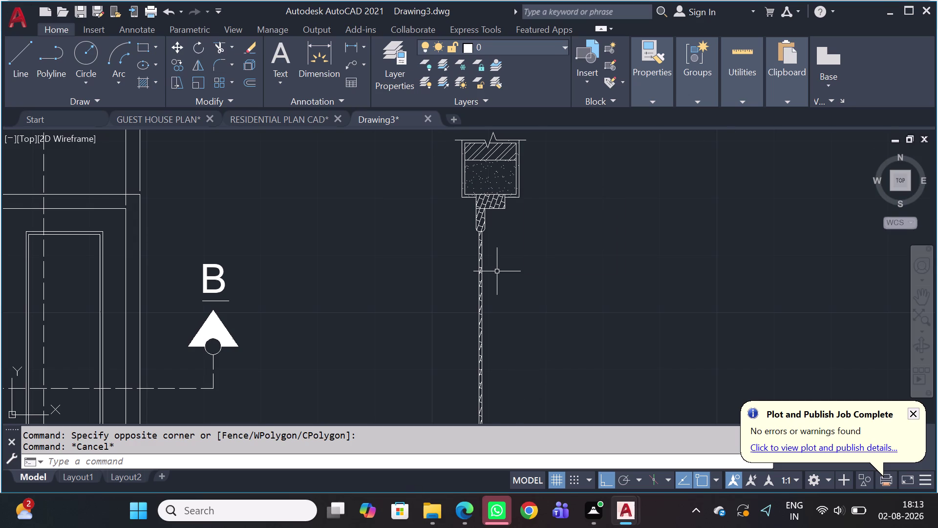
scroll(down, 3)
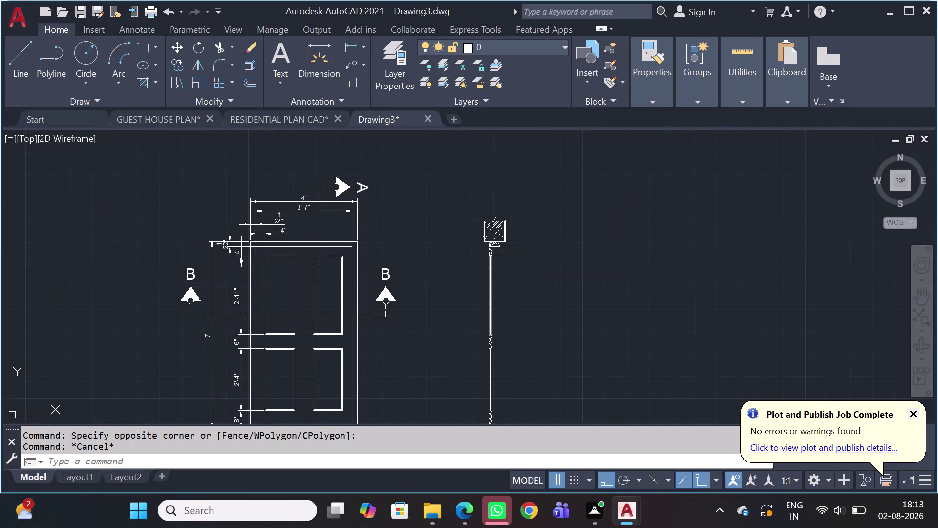
scroll(up, 3)
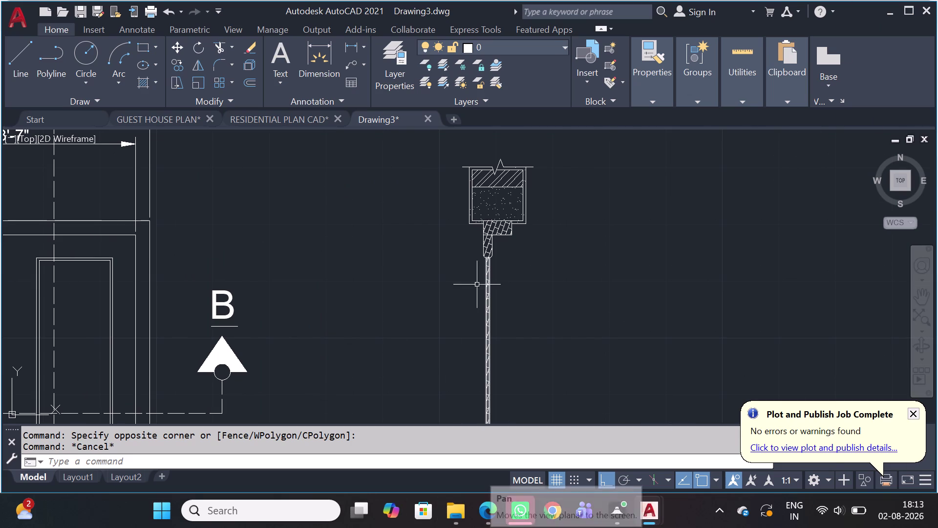
scroll(down, 3)
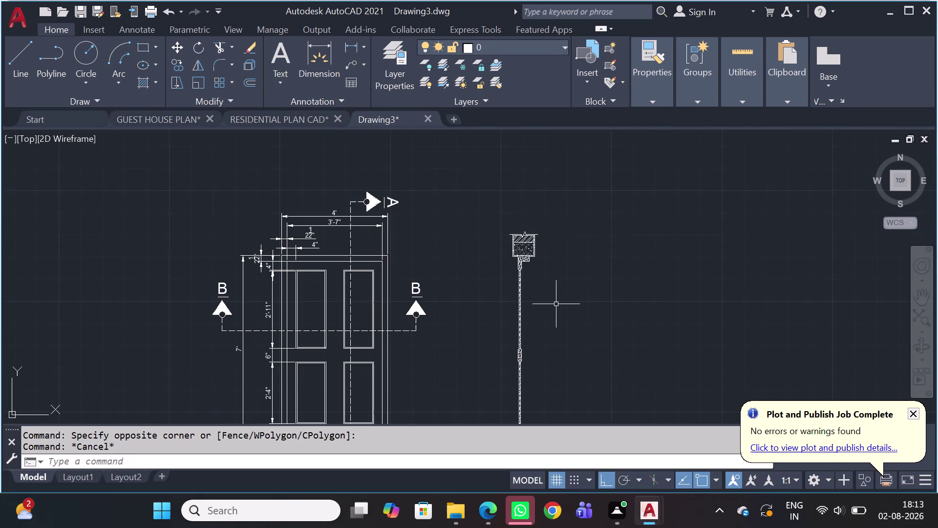
middle_drag(543, 312, 517, 257)
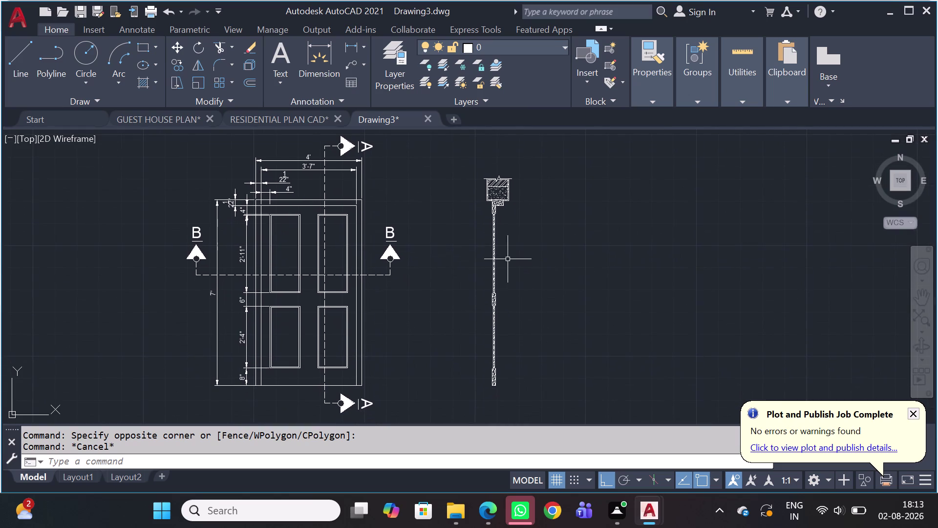
scroll(up, 3)
scroll(up, 3)
scroll(down, 3)
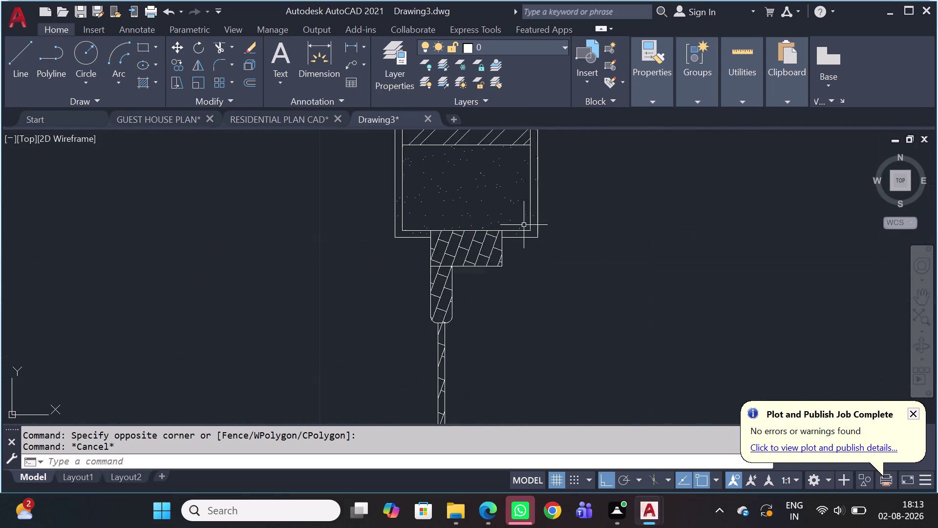
scroll(down, 3)
scroll(up, 3)
middle_drag(517, 153, 557, 251)
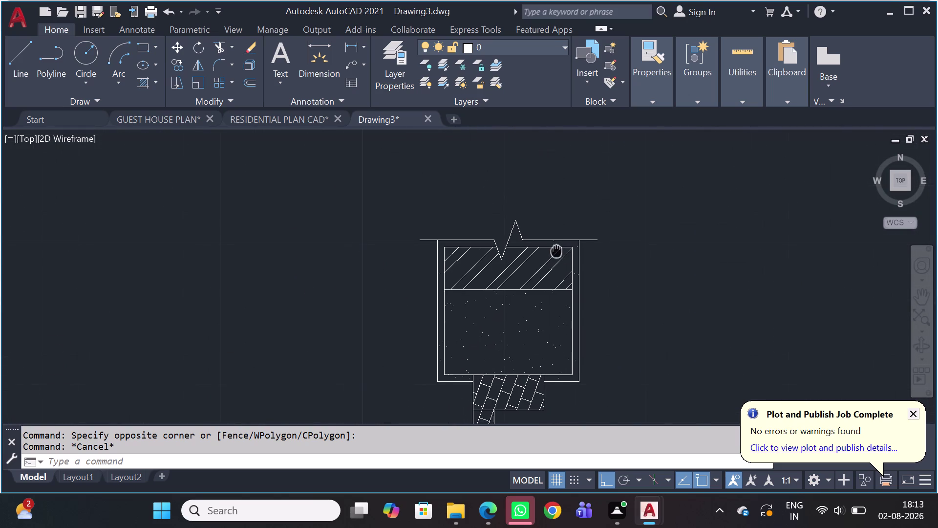
middle_drag(613, 283, 565, 174)
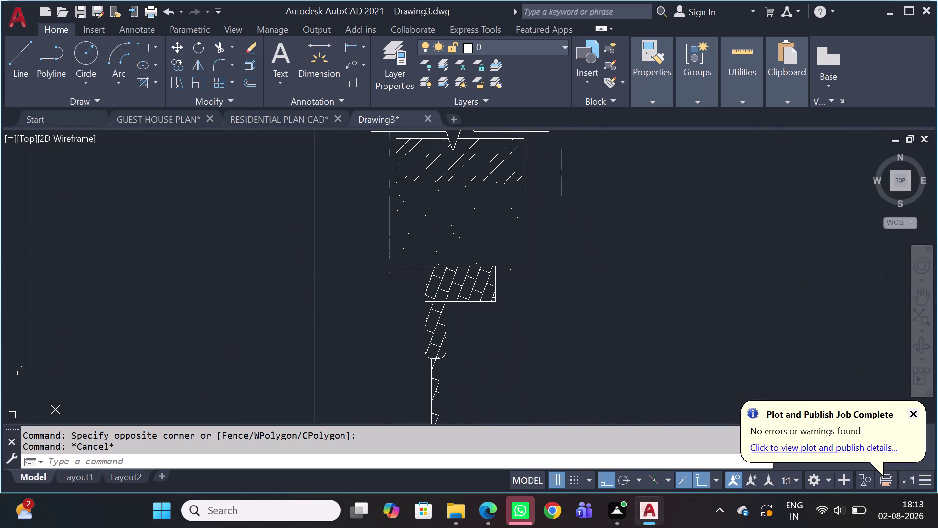
scroll(up, 3)
scroll(down, 3)
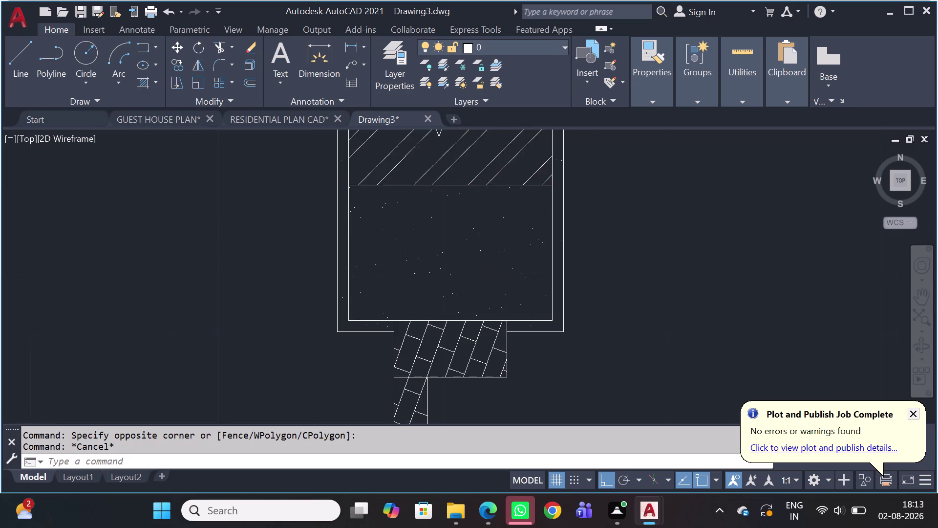
scroll(down, 3)
middle_drag(511, 182, 428, 188)
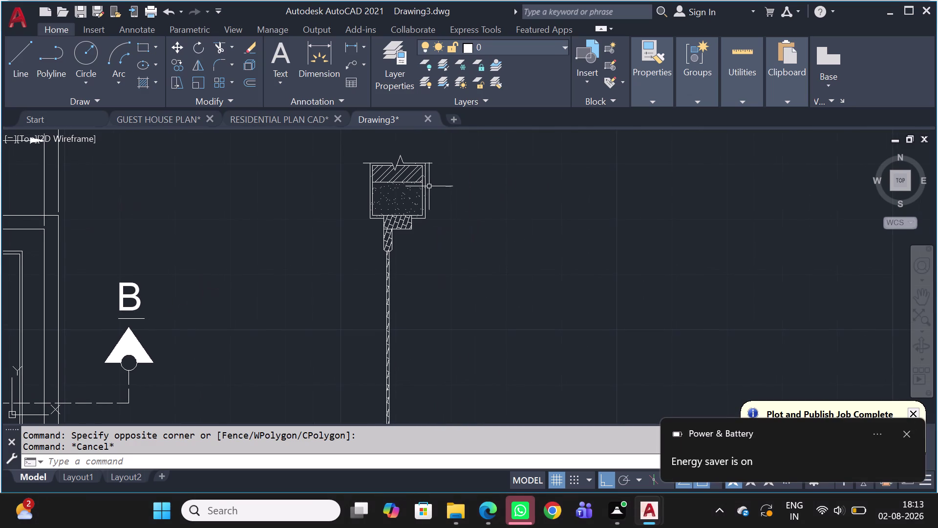
scroll(down, 3)
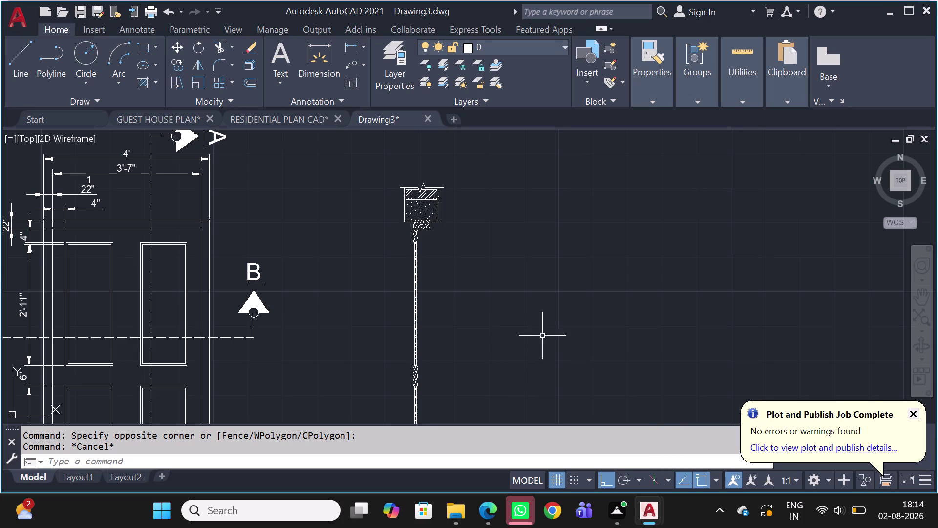
scroll(down, 3)
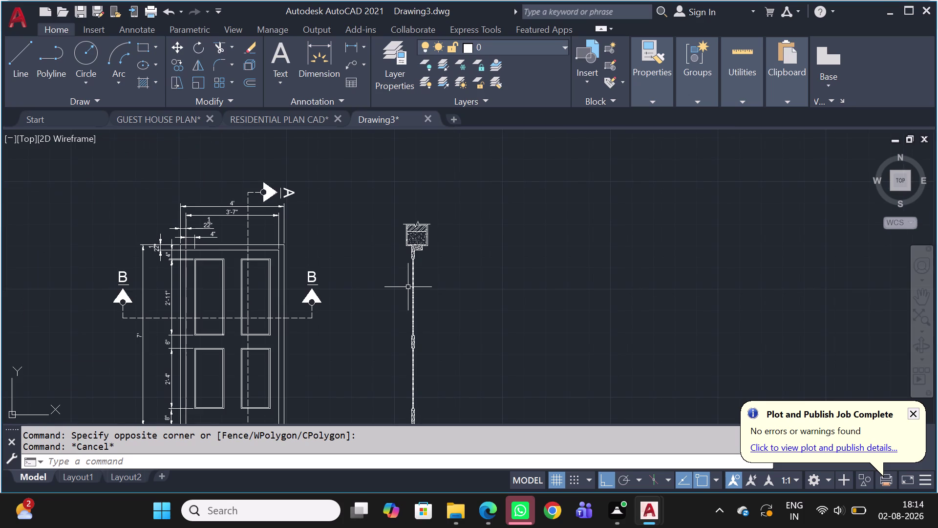
scroll(up, 3)
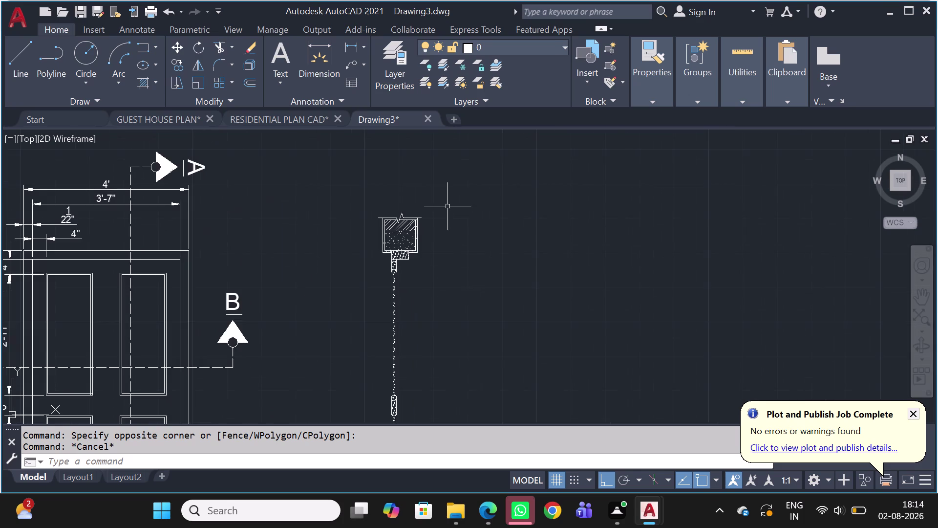
Zoom in on the section detail and launch MLEADER from the M command suggestions.
scroll(up, 3)
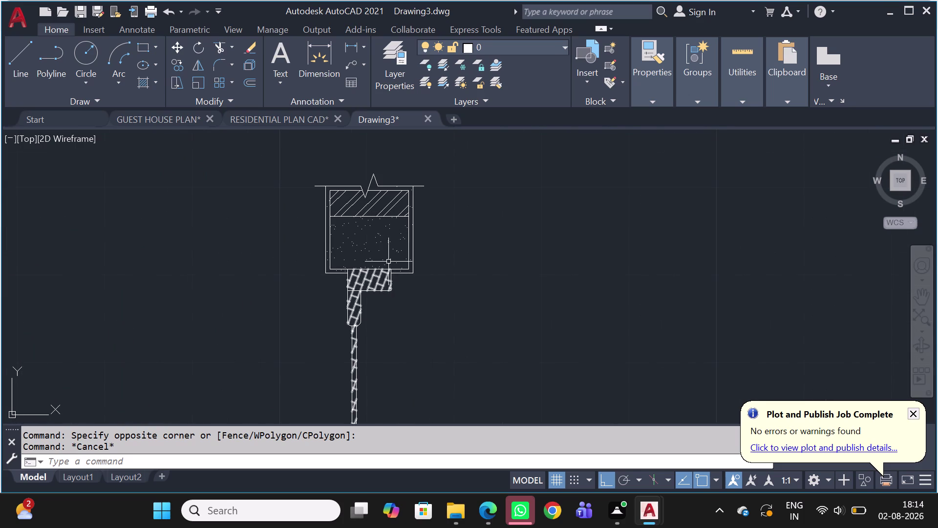
scroll(up, 3)
middle_drag(380, 247, 429, 246)
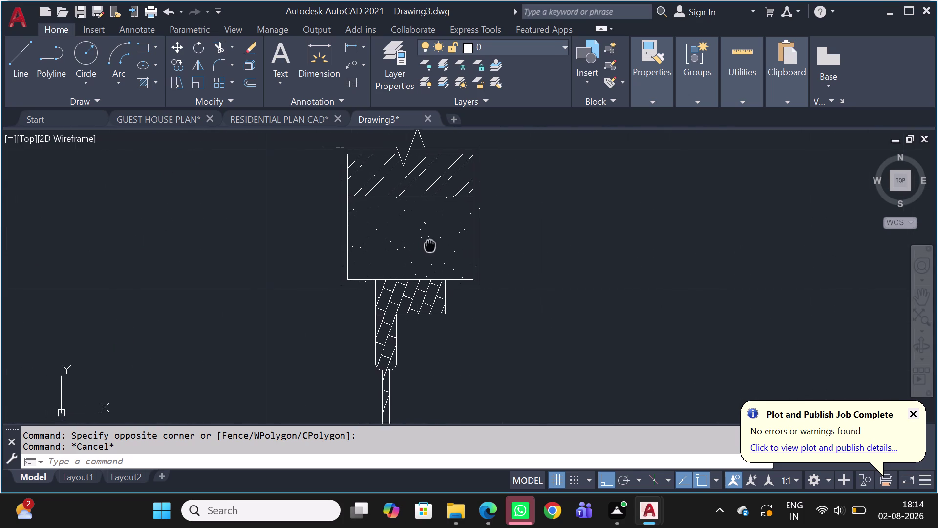
middle_drag(429, 246, 477, 252)
scroll(up, 3)
scroll(down, 3)
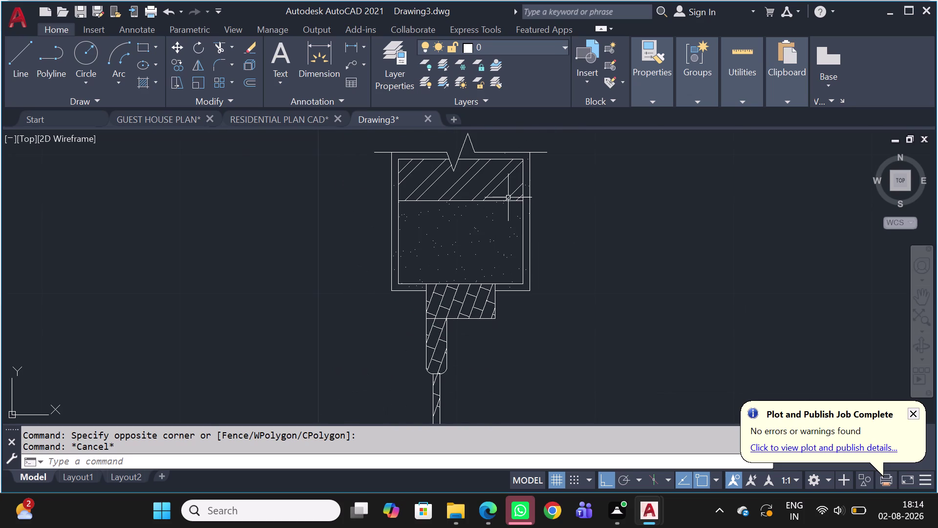
key(m)
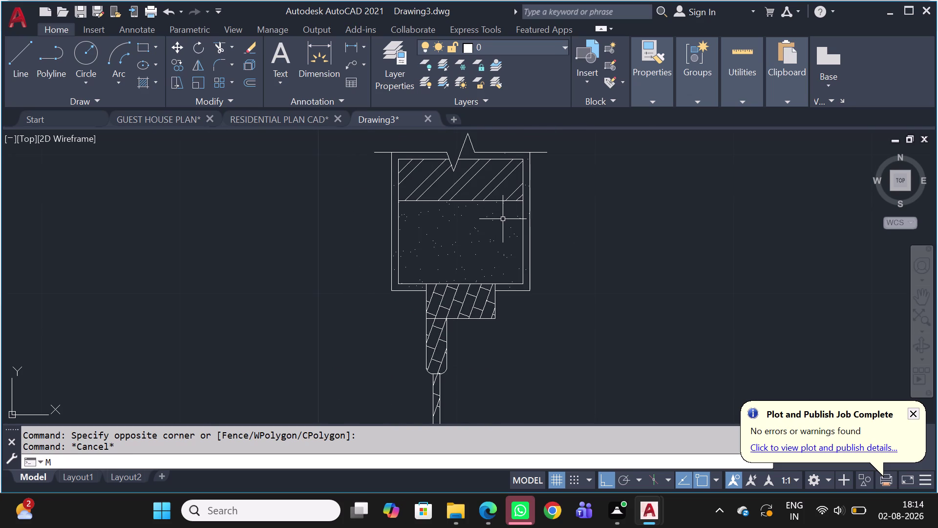
click(345, 70)
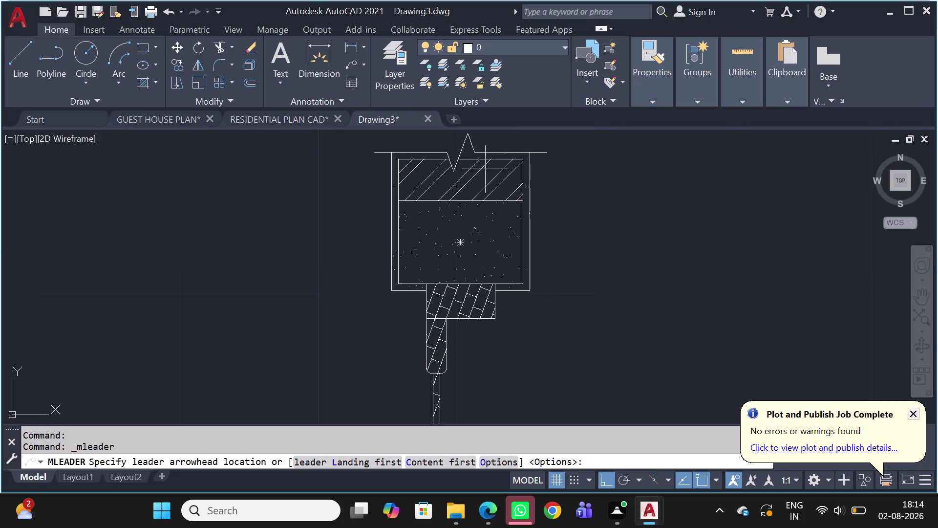
Place the leader arrowhead on the section's hatched top edge.
scroll(up, 3)
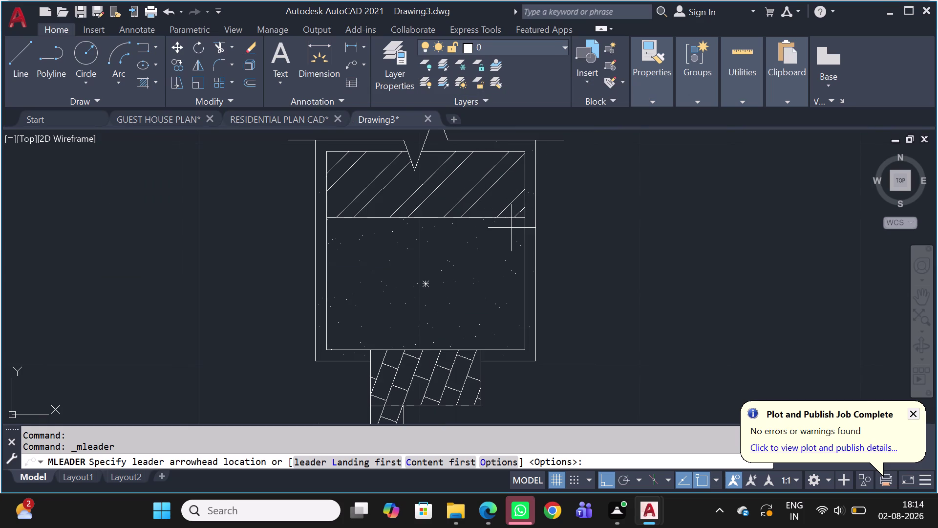
middle_drag(508, 232, 455, 288)
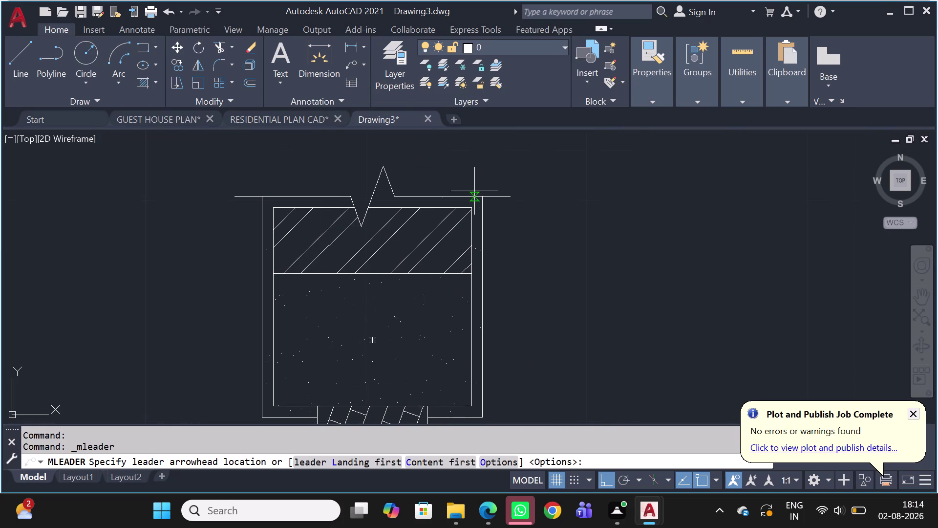
scroll(up, 3)
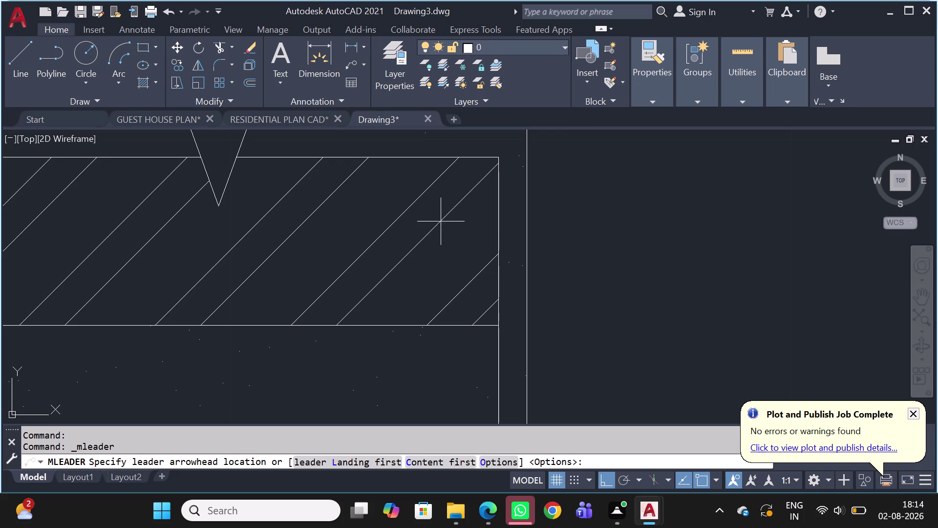
click(440, 220)
Bend the leader right and then down, and set its landing to open the label.
scroll(down, 3)
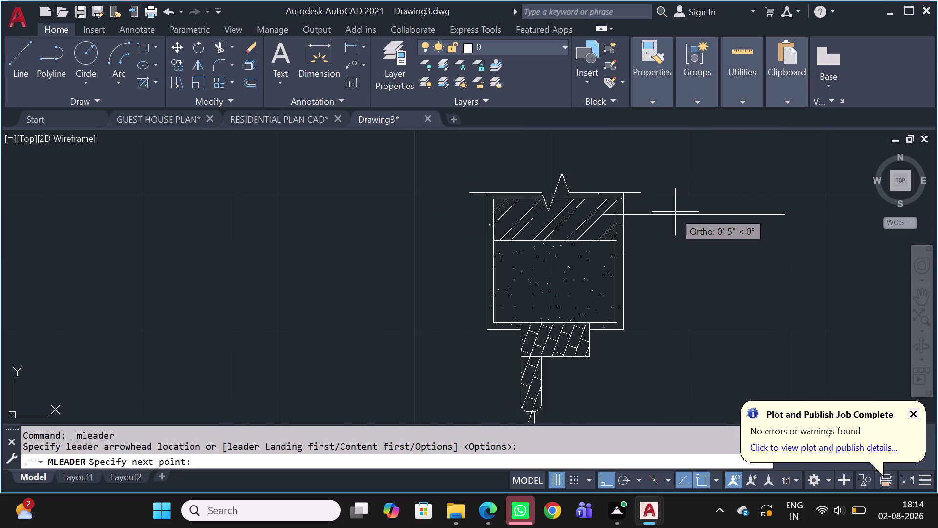
middle_drag(733, 238, 586, 303)
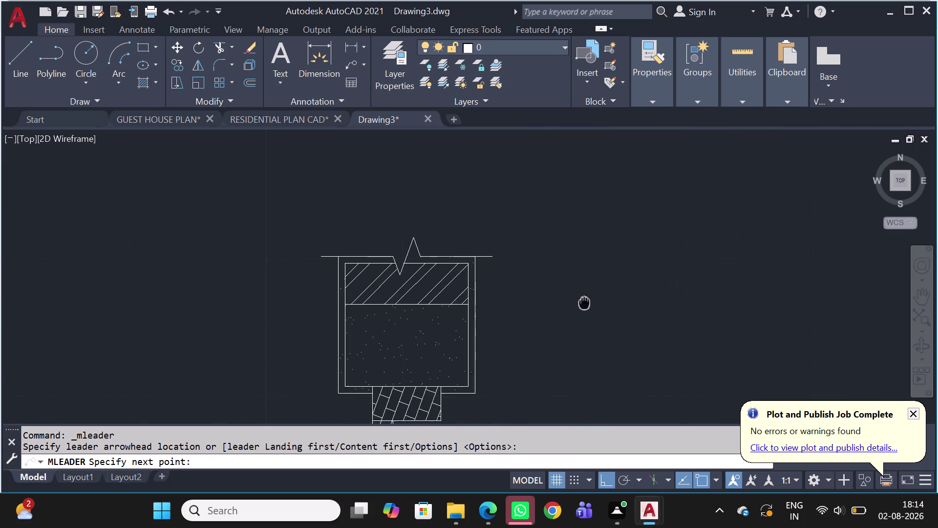
middle_drag(585, 303, 543, 302)
middle_drag(615, 357, 499, 316)
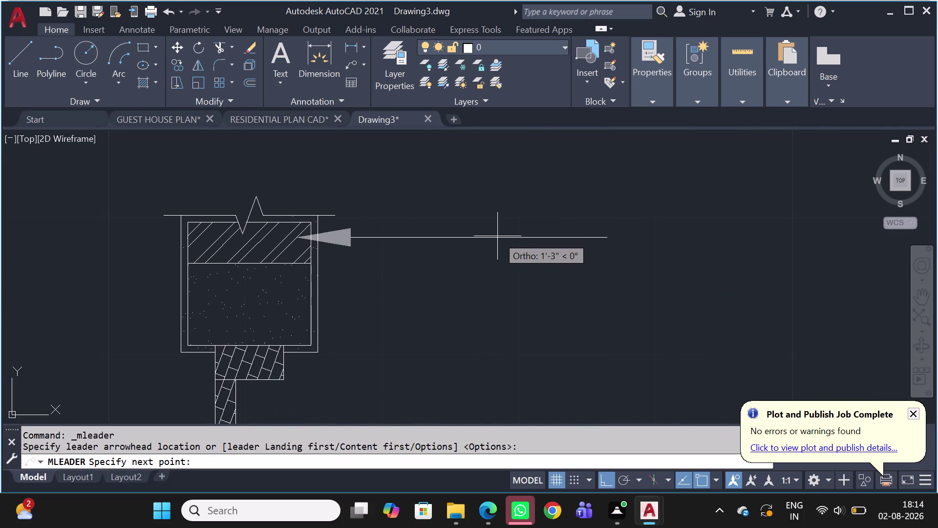
click(415, 240)
scroll(down, 3)
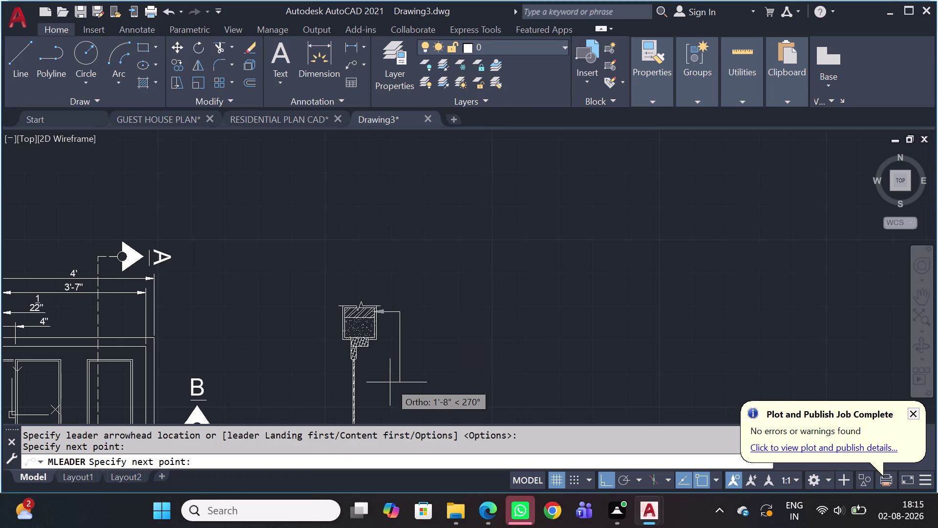
middle_drag(380, 397, 380, 280)
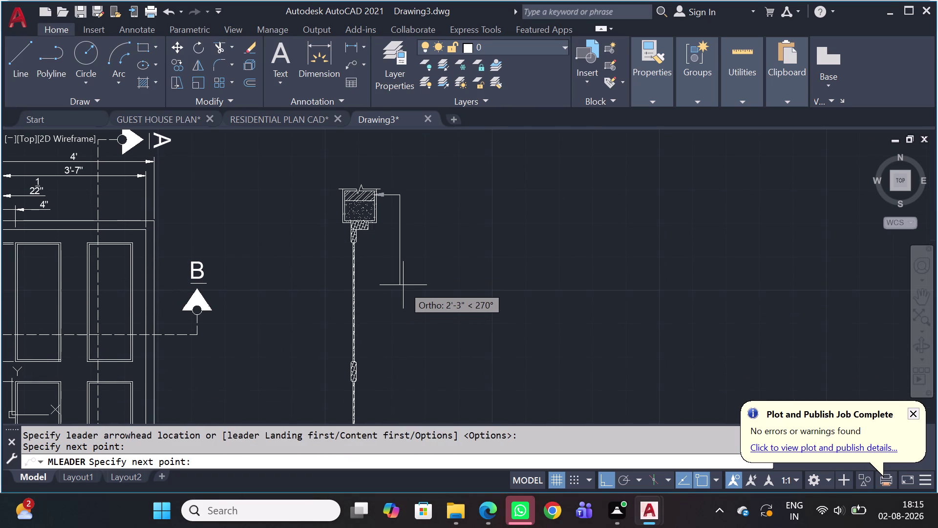
click(403, 283)
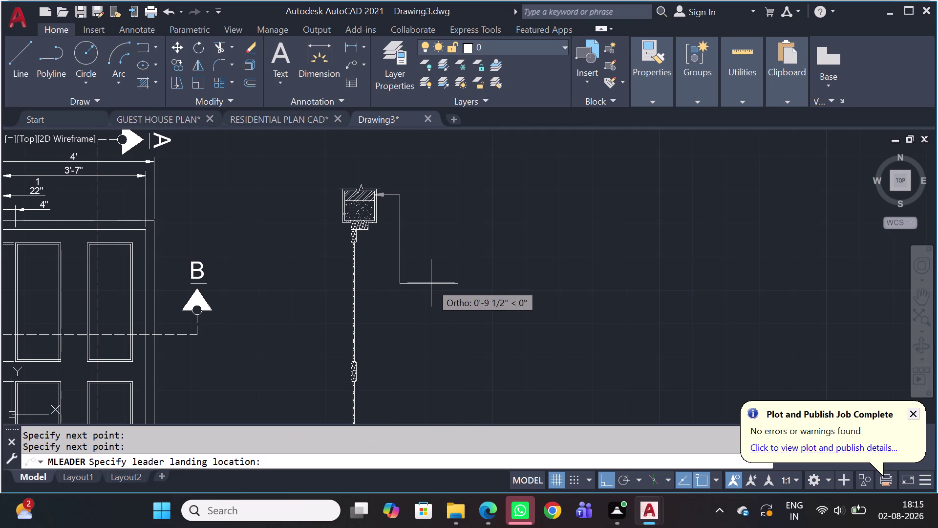
click(431, 283)
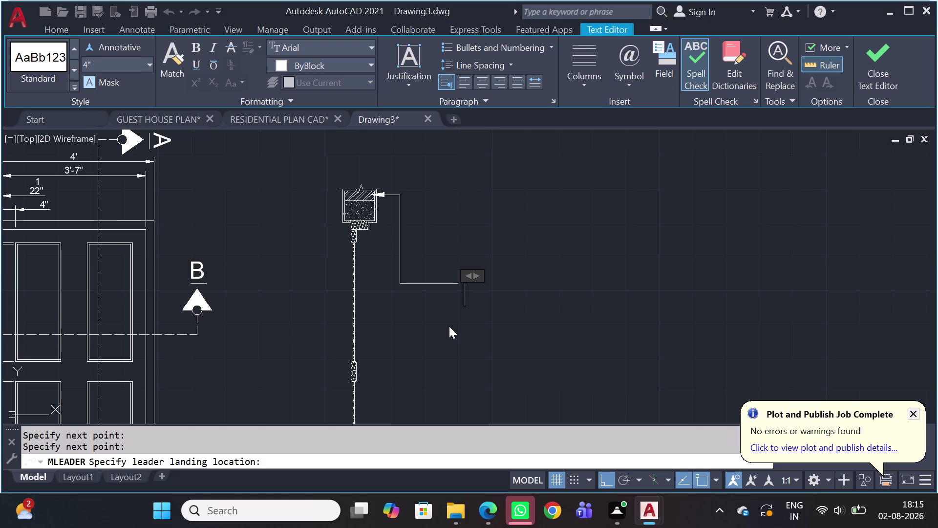
Type the leader text 'BRICK WALL -9"', fixing typos, then finish and select the multileader.
text(B4R)
key(BackSpace)
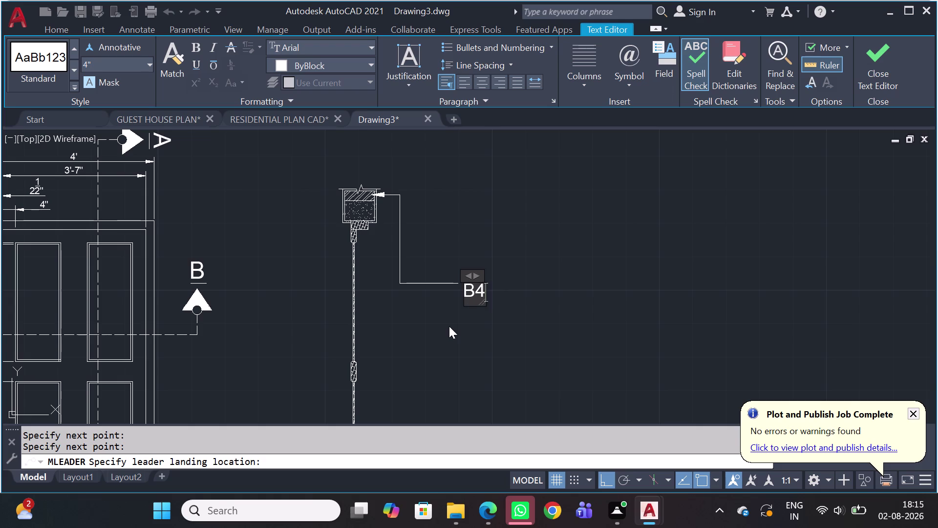
key(BackSpace)
text(RIVK)
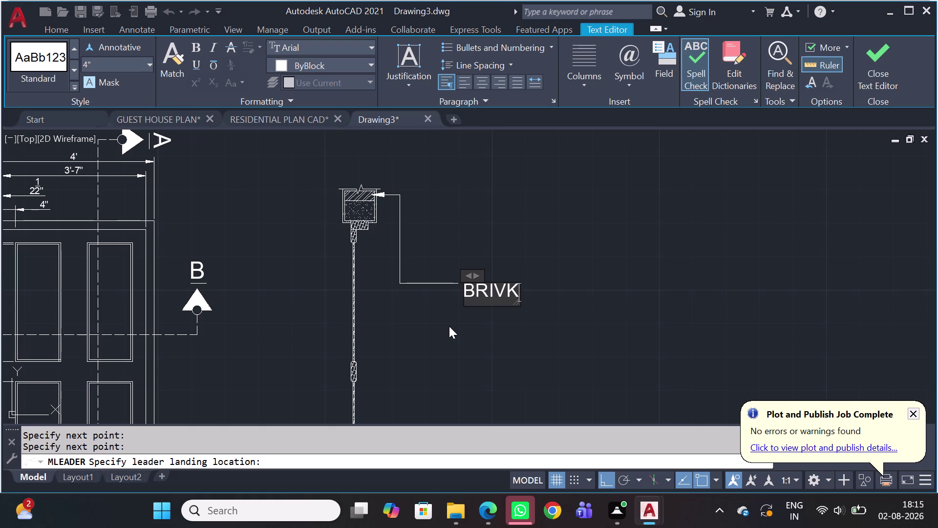
key(BackSpace)
key(BackSpace)
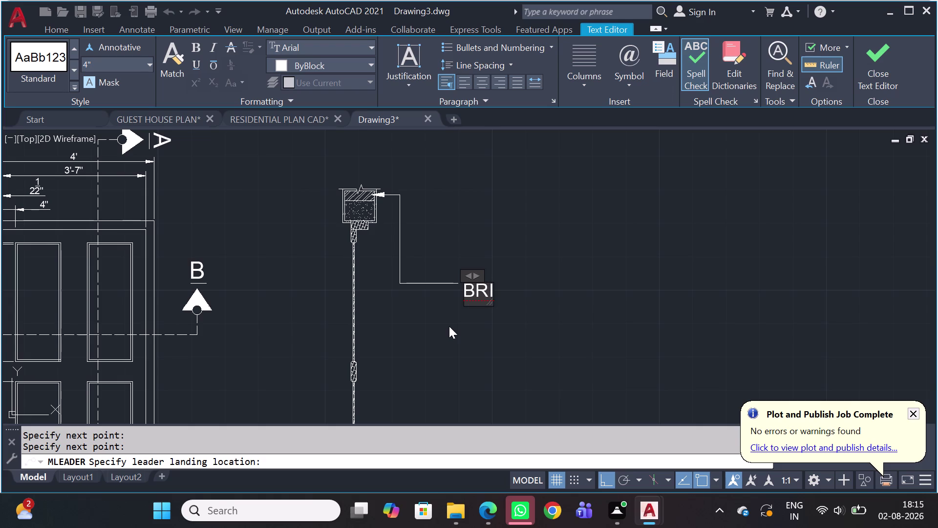
text(CK WALL)
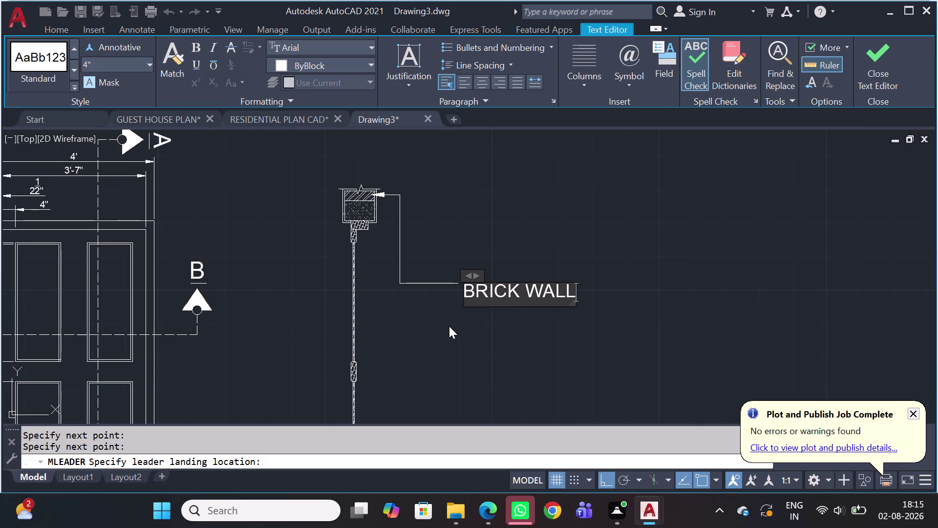
key(space)
text(-)
text(9'')
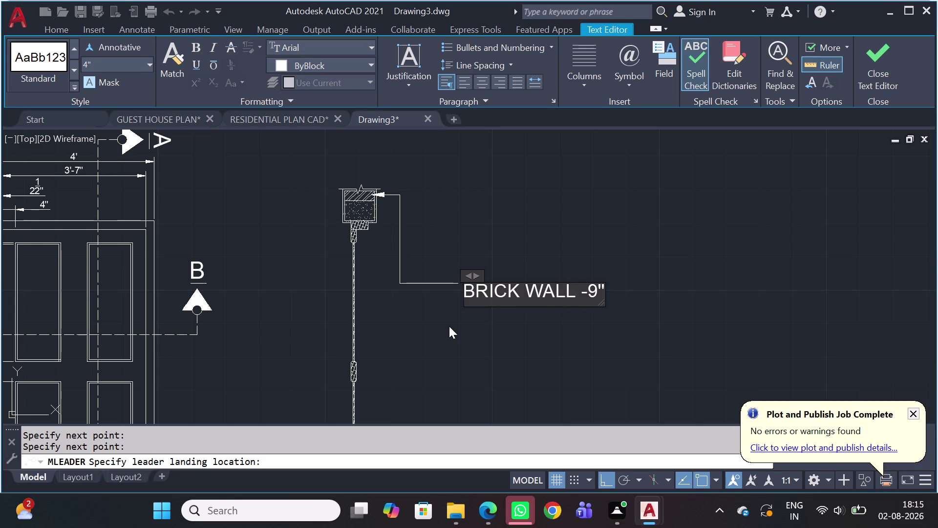
click(519, 333)
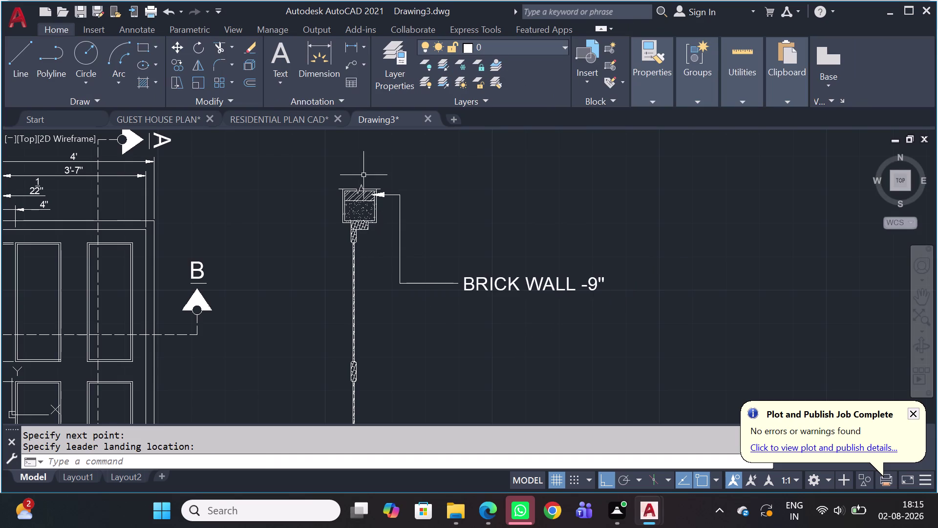
drag(498, 282, 497, 291)
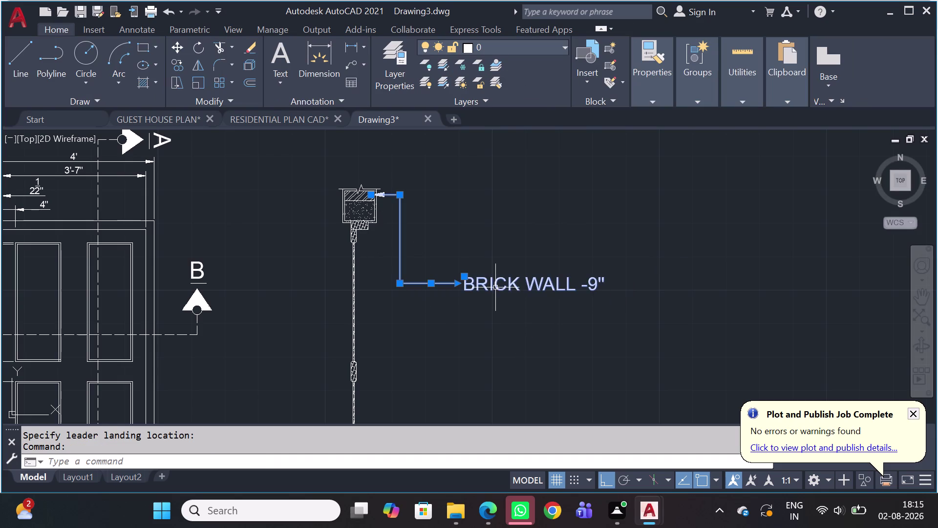
Set the multileader's arrowhead size to 1" in Properties.
key(p)
key(r)
key(space)
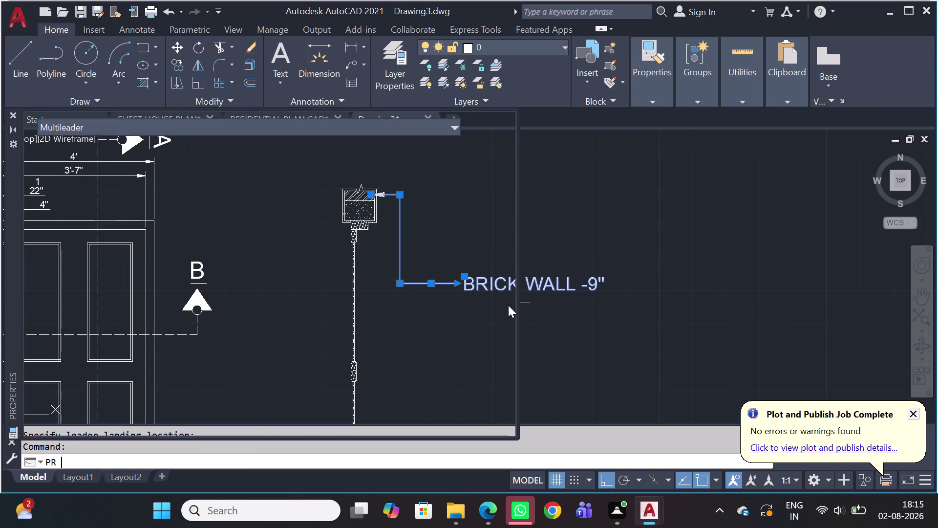
scroll(down, 3)
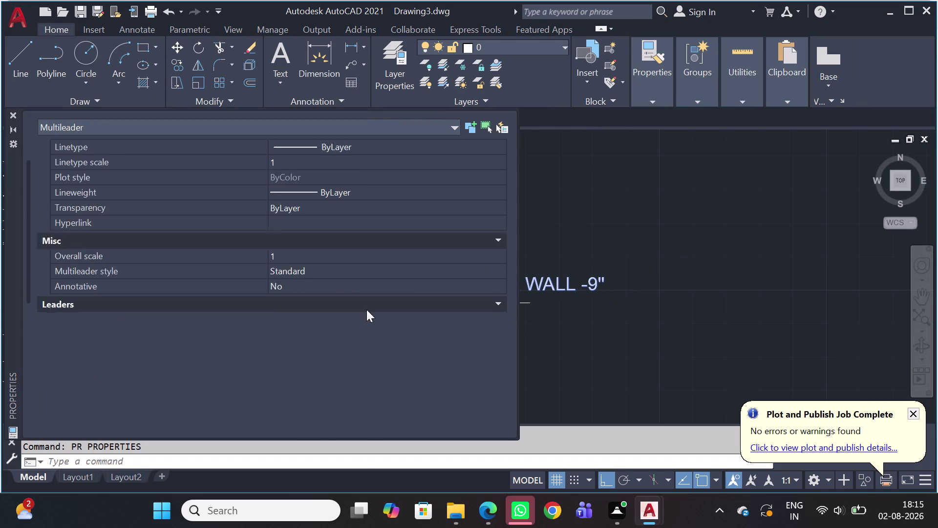
scroll(down, 3)
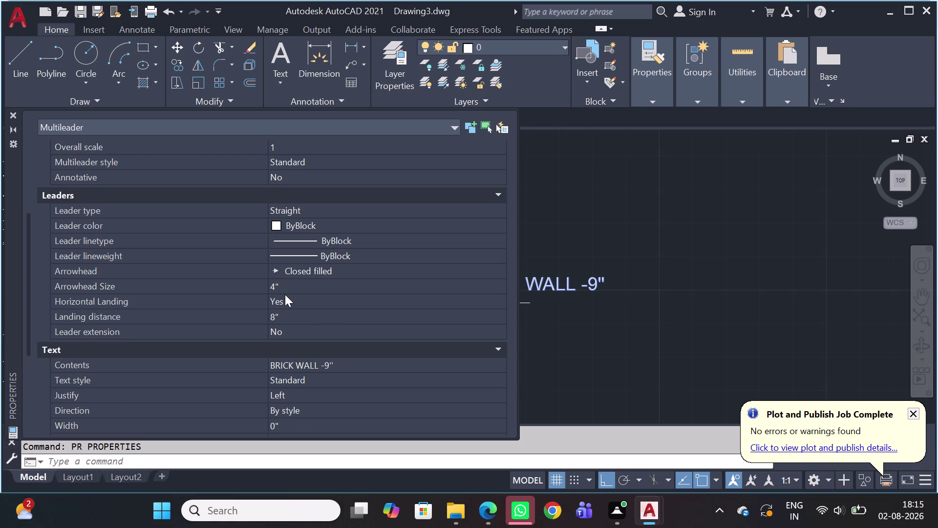
click(287, 291)
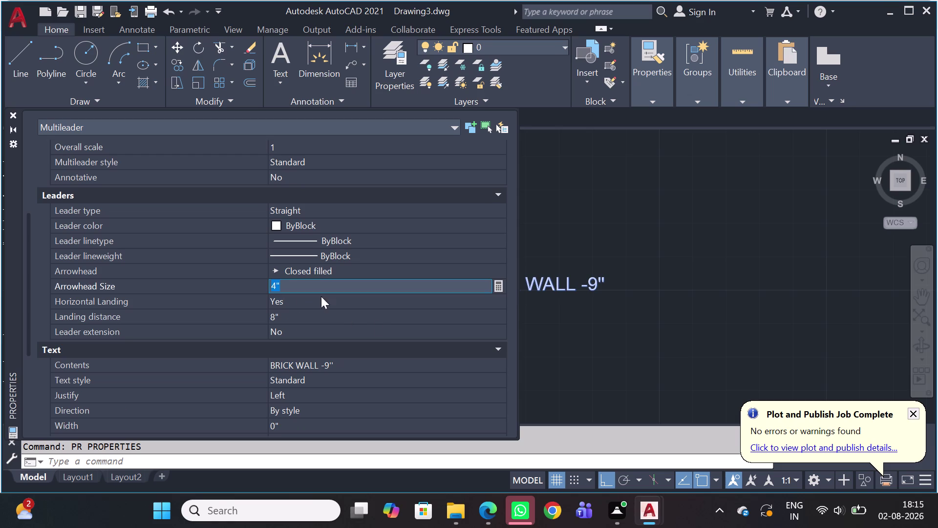
key(1)
key(space)
key(Return)
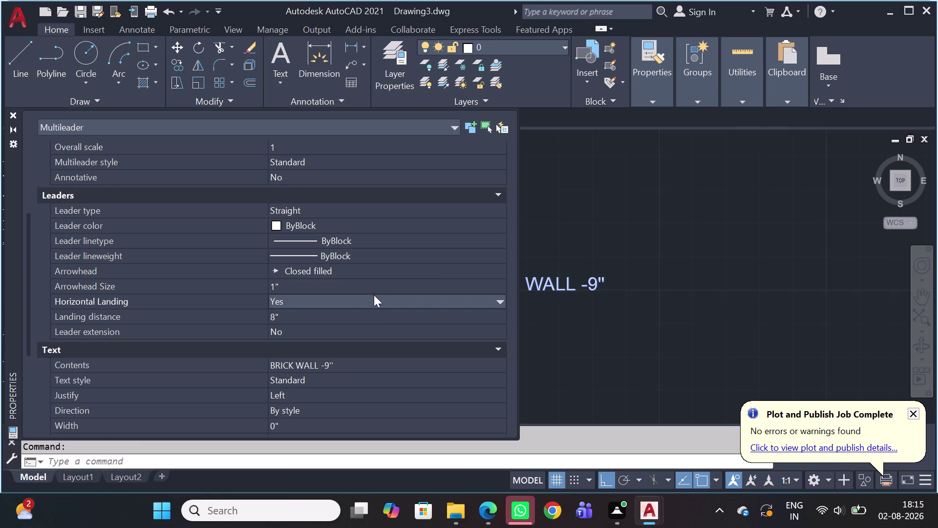
Set the label text height to 2 and close the Properties palette.
scroll(down, 3)
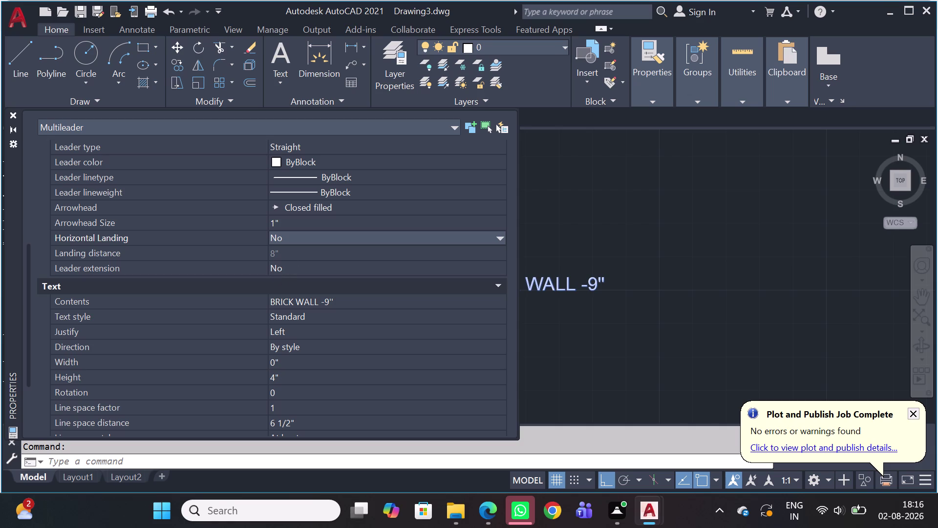
scroll(down, 3)
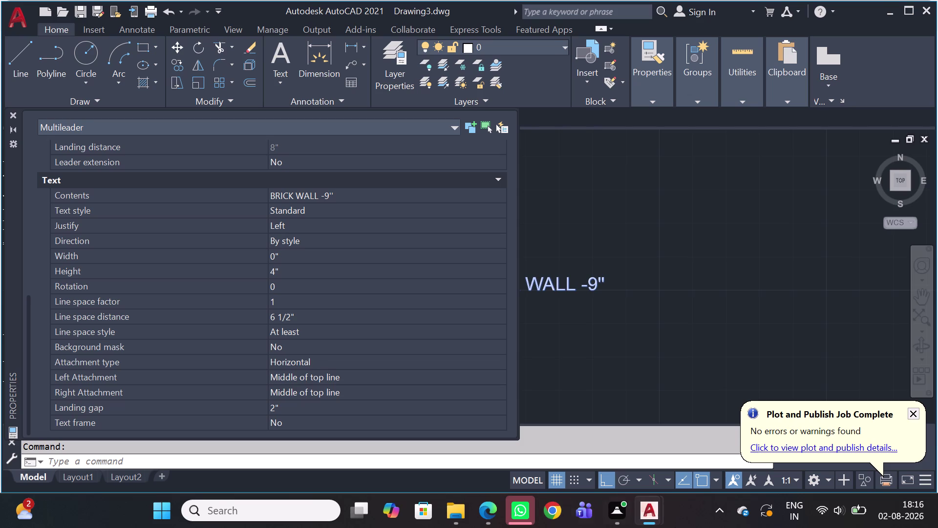
scroll(down, 3)
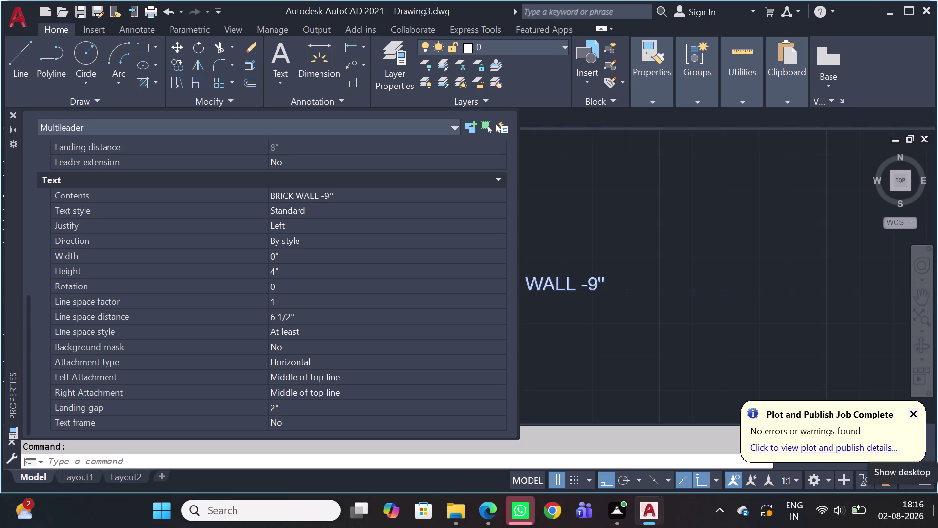
scroll(down, 3)
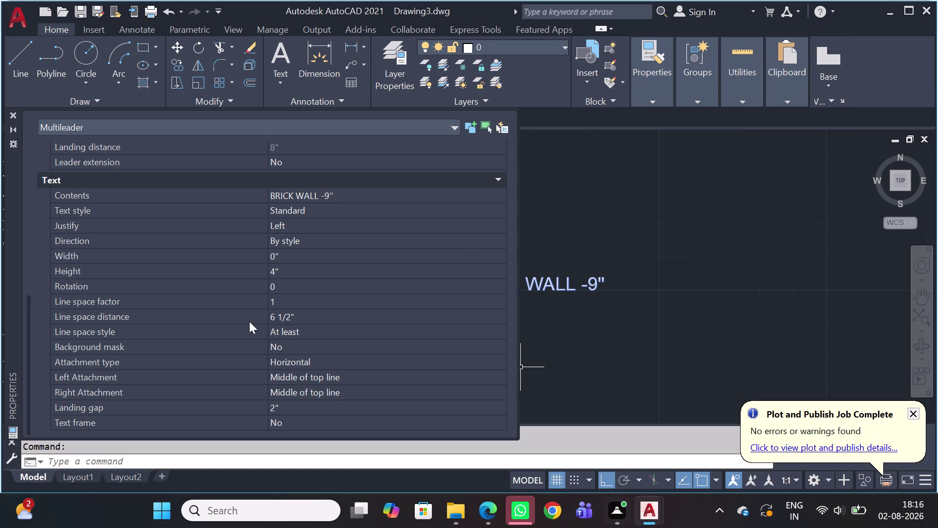
click(285, 277)
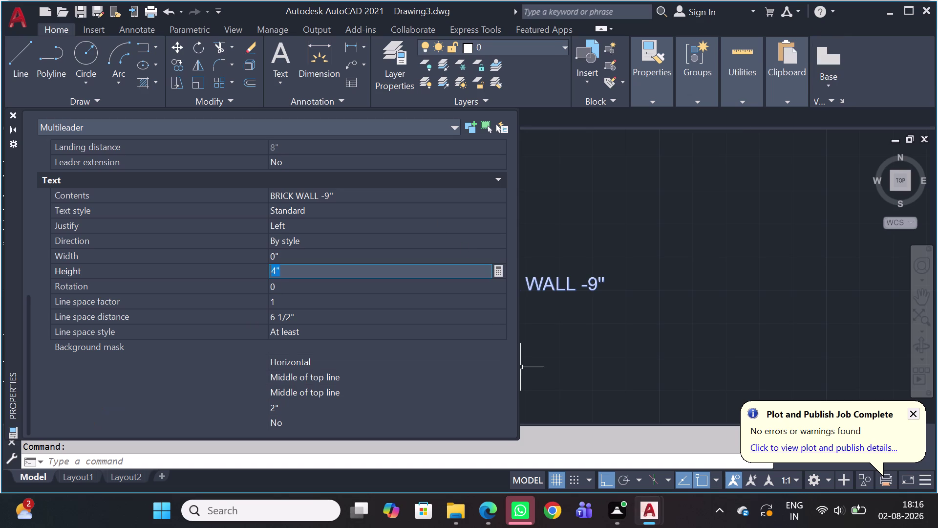
key(2)
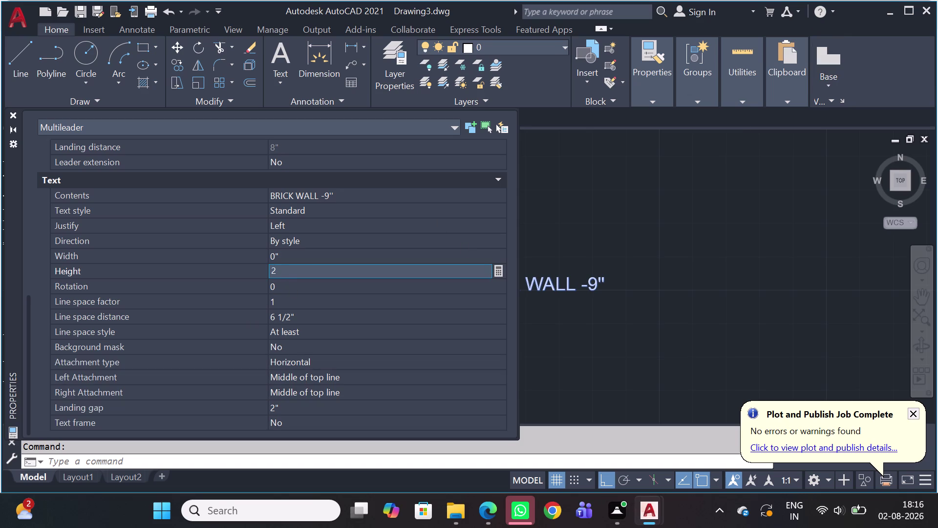
key(space)
click(8, 122)
click(6, 119)
click(12, 119)
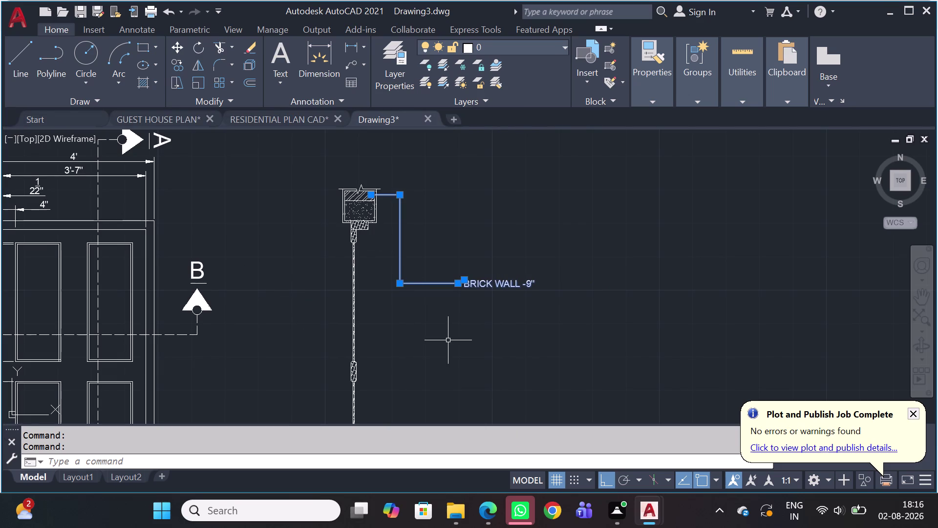
Window-select the BRICK WALL multileader and start the Copy command.
key(Escape)
scroll(up, 3)
click(408, 280)
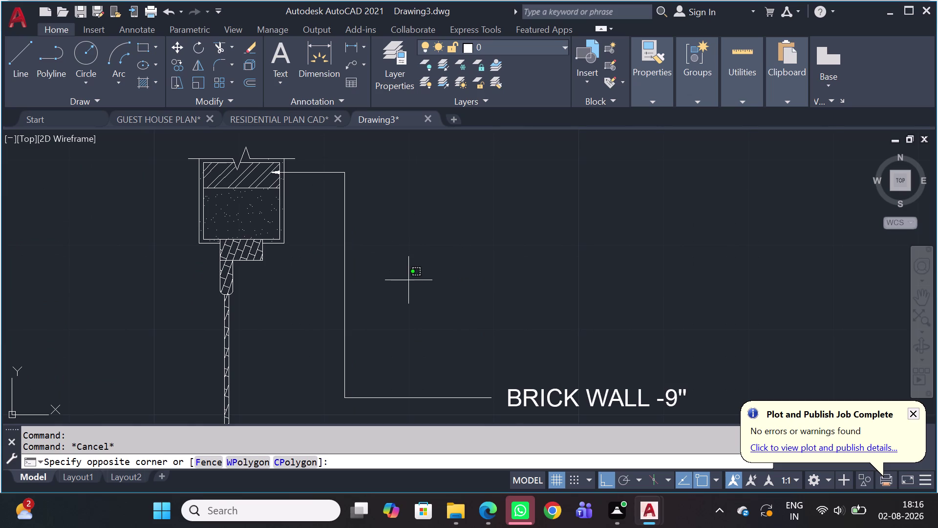
click(337, 356)
key(c)
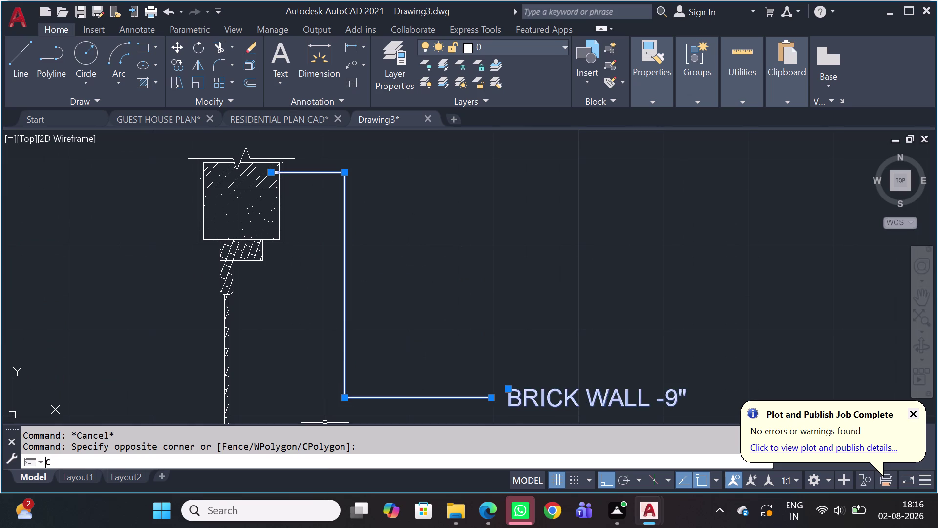
key(o)
key(space)
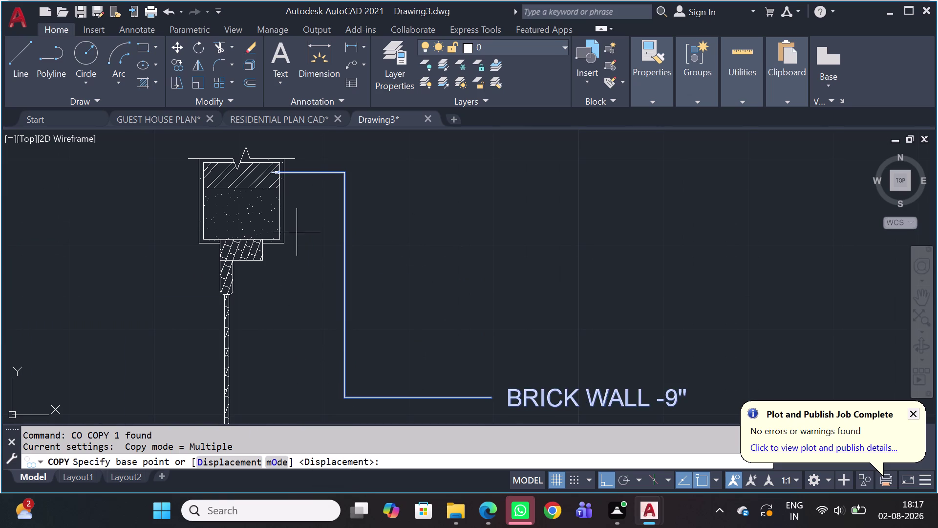
Use the leader's arrow tip as the copy base point.
scroll(up, 3)
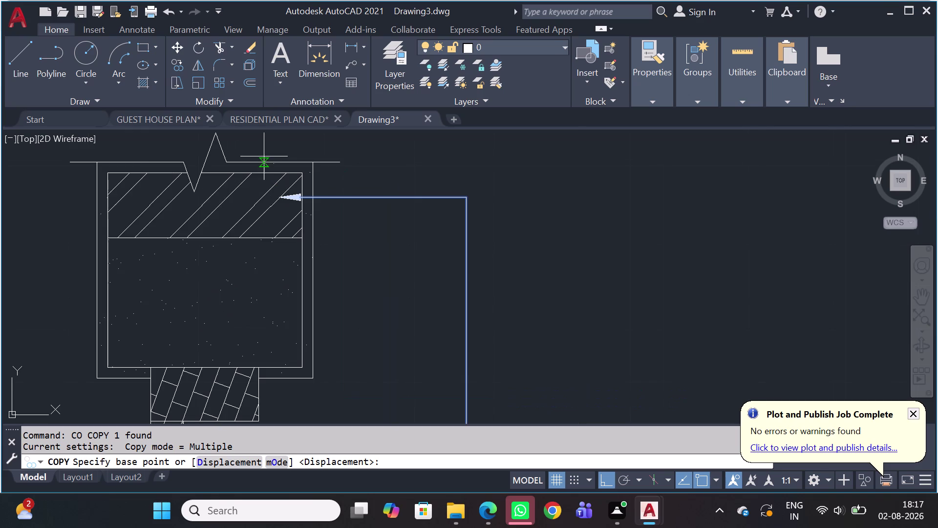
scroll(up, 3)
scroll(down, 3)
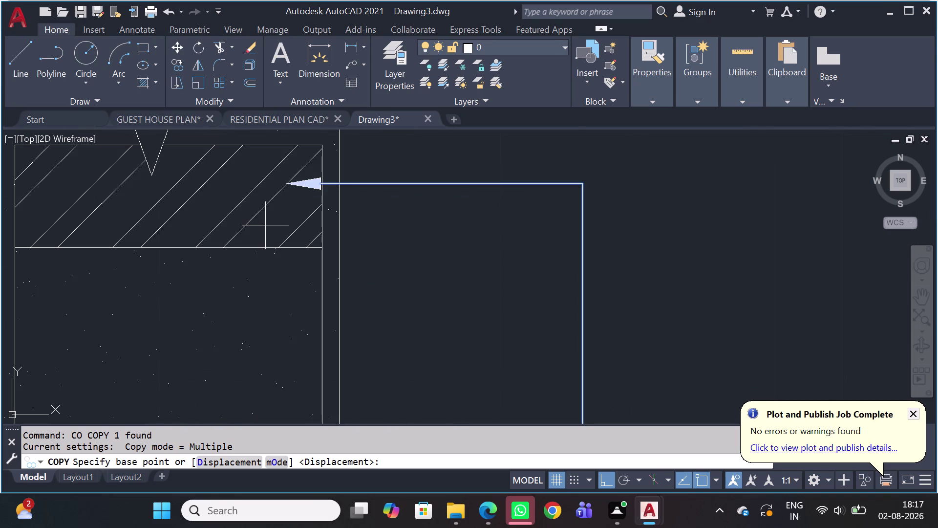
click(284, 189)
scroll(down, 3)
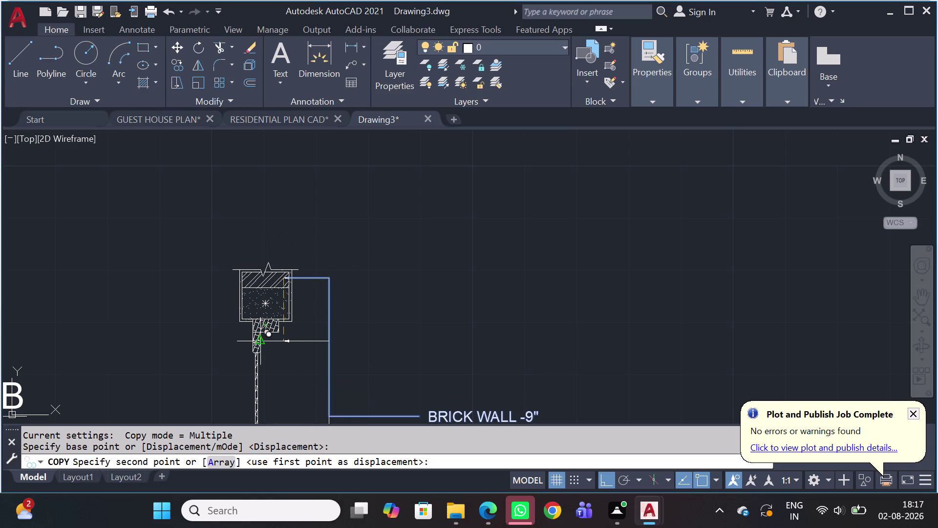
scroll(up, 3)
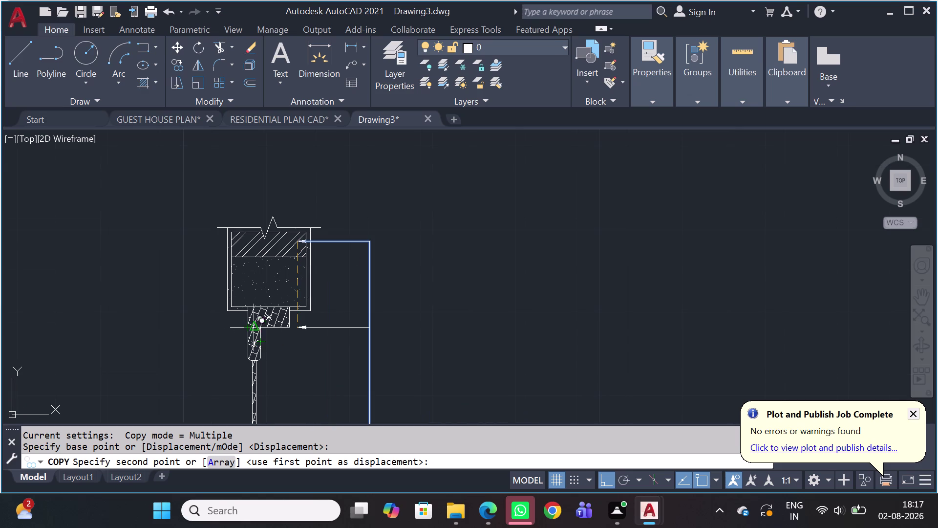
scroll(up, 3)
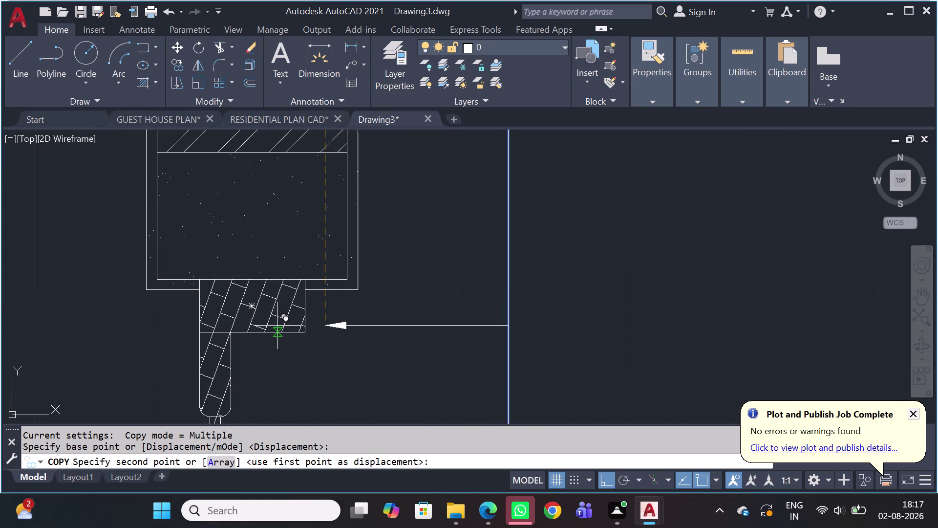